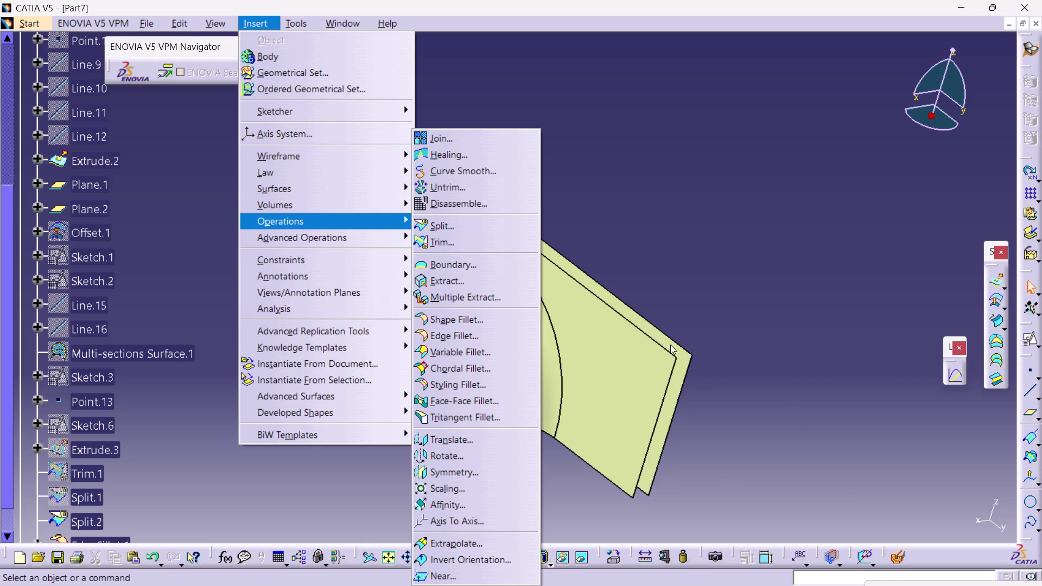
Add a 2 mm styling fillet between EdgeFillet.1 and Split.2.
click(467, 381)
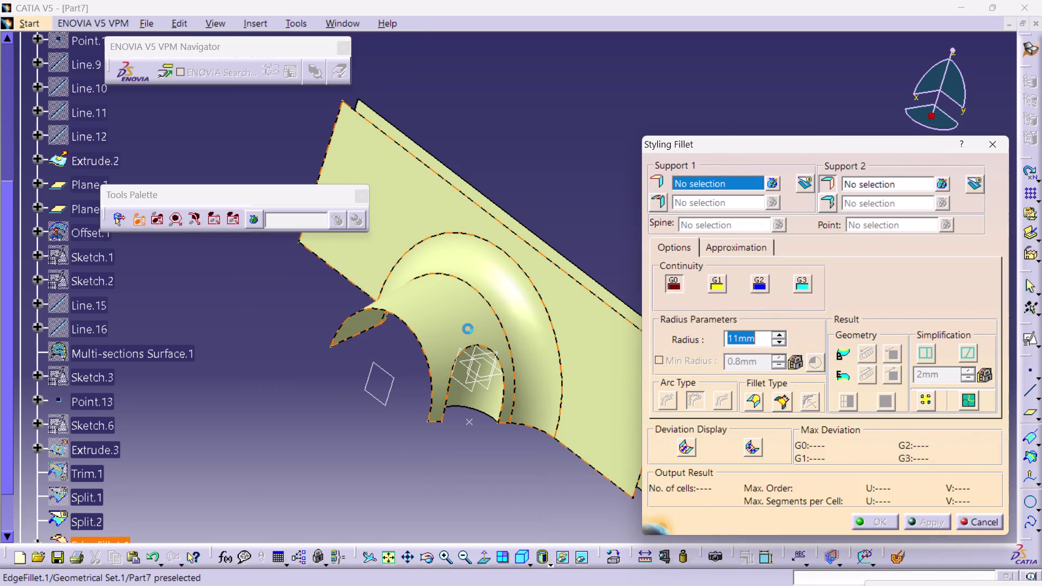
click(468, 329)
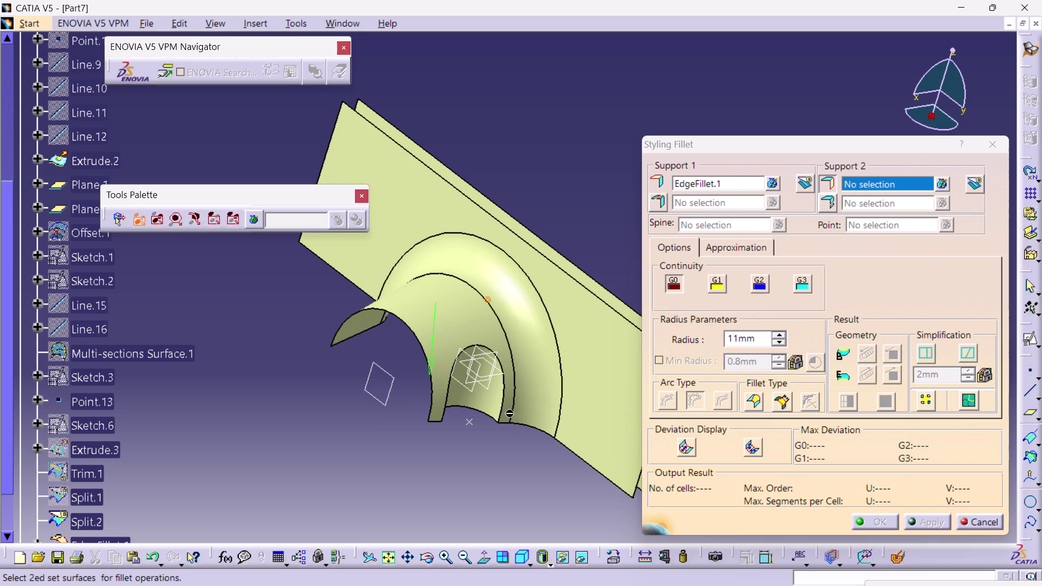
click(501, 397)
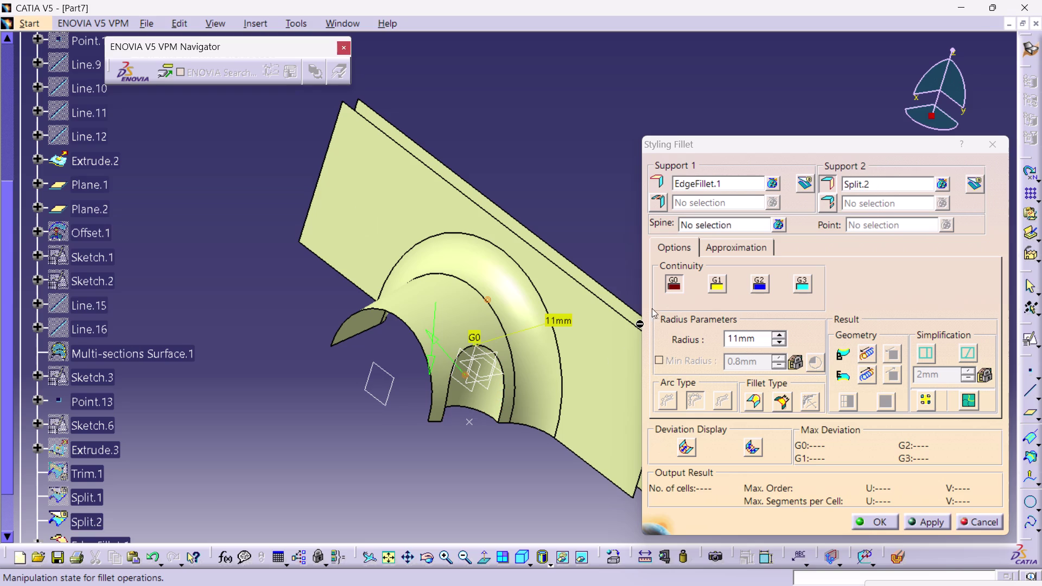
double_click(761, 340)
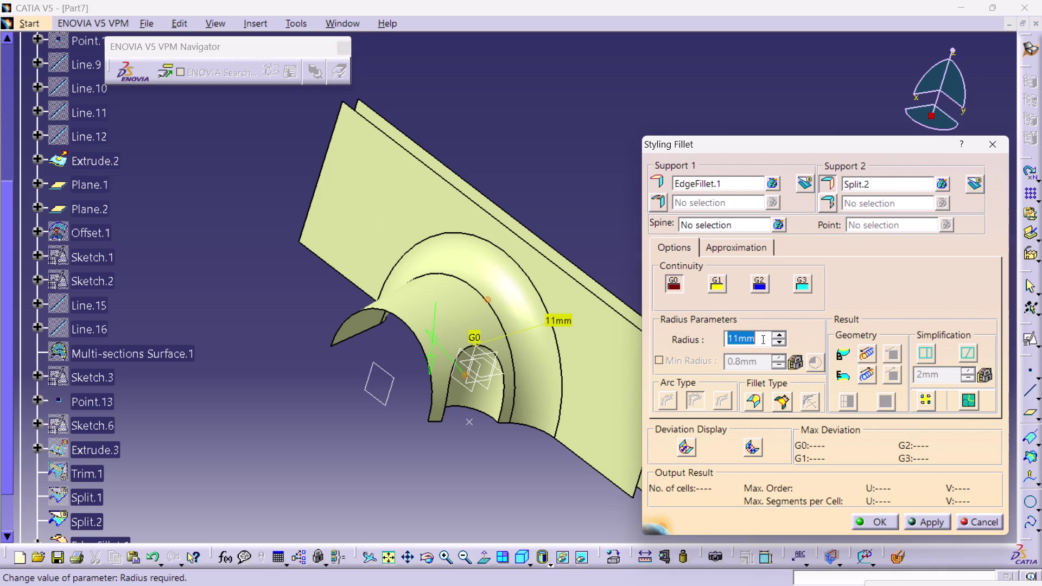
key(2)
key(Return)
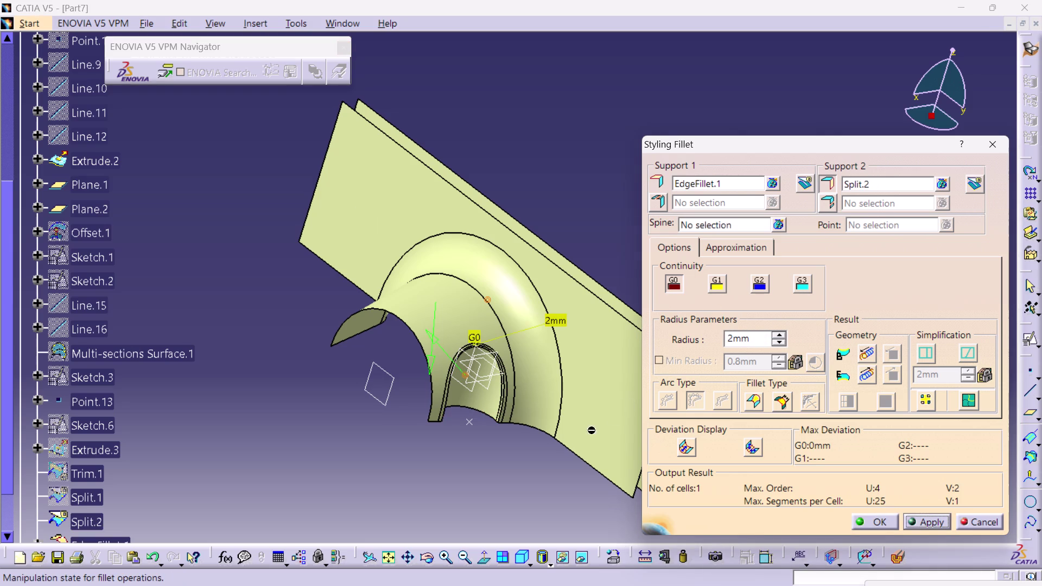
click(868, 520)
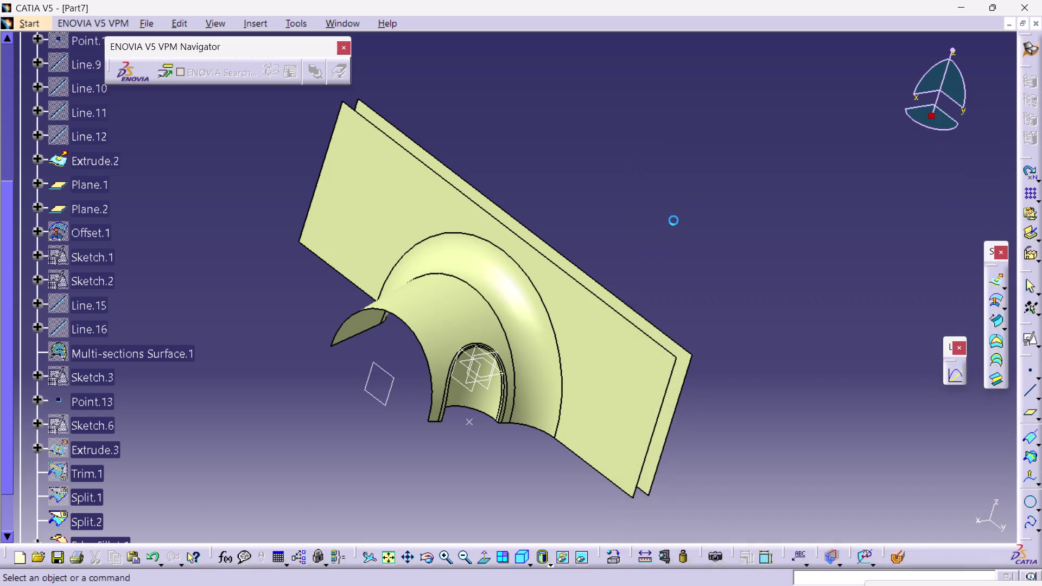
click(674, 221)
middle_drag(716, 280, 629, 262)
right_drag(718, 280, 628, 262)
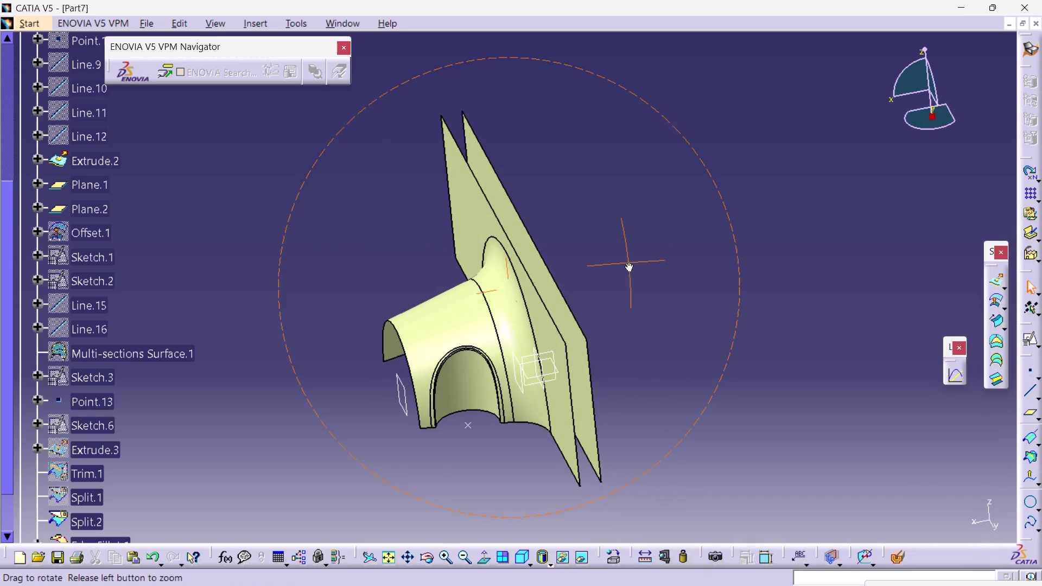
right_drag(628, 262, 730, 243)
middle_drag(628, 262, 731, 243)
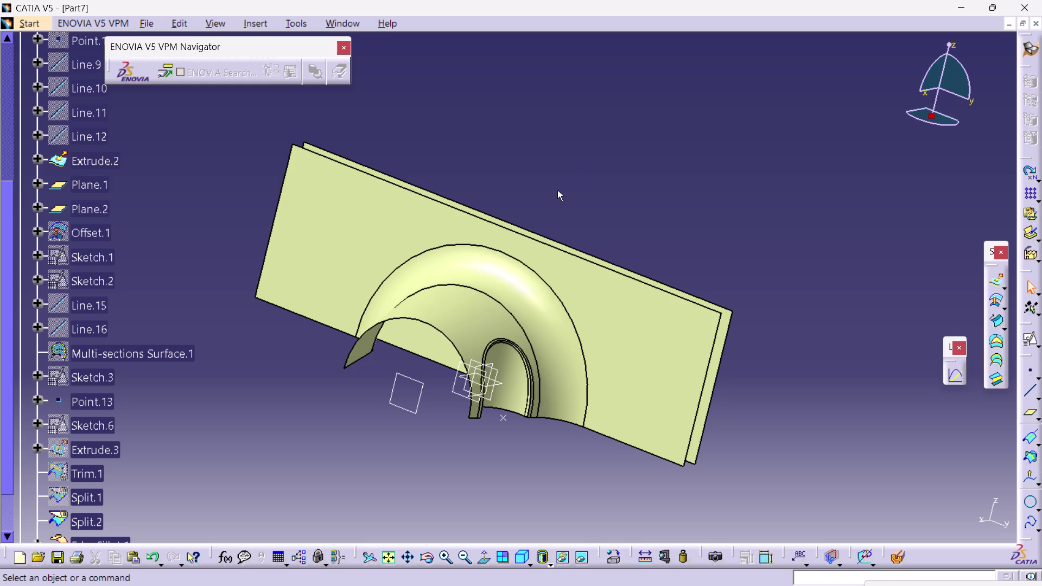
middle_drag(639, 183, 575, 225)
right_drag(640, 182, 575, 226)
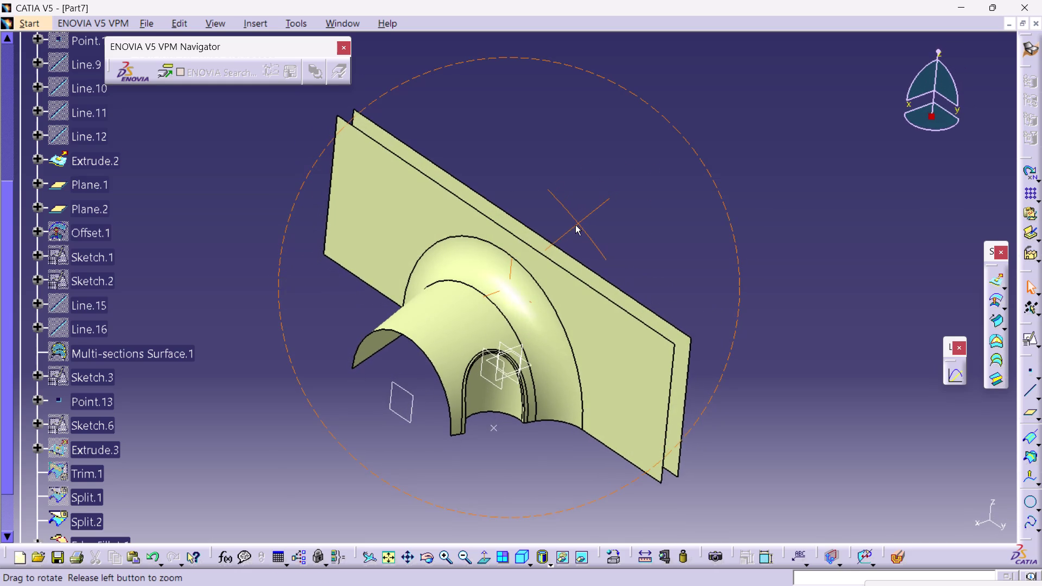
middle_drag(671, 215, 569, 267)
right_drag(671, 215, 569, 267)
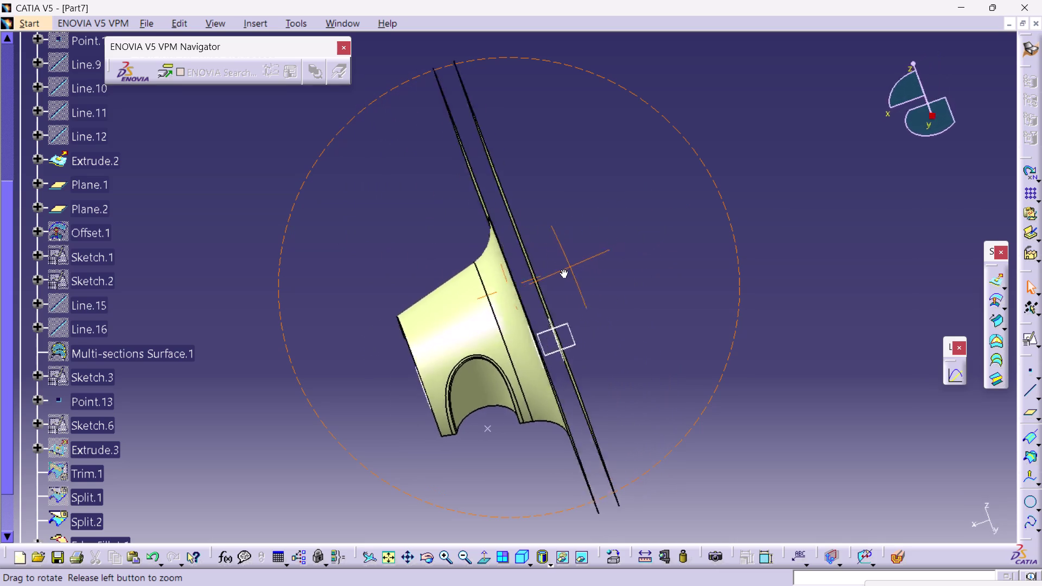
middle_drag(569, 267, 474, 304)
right_drag(568, 267, 470, 305)
click(535, 285)
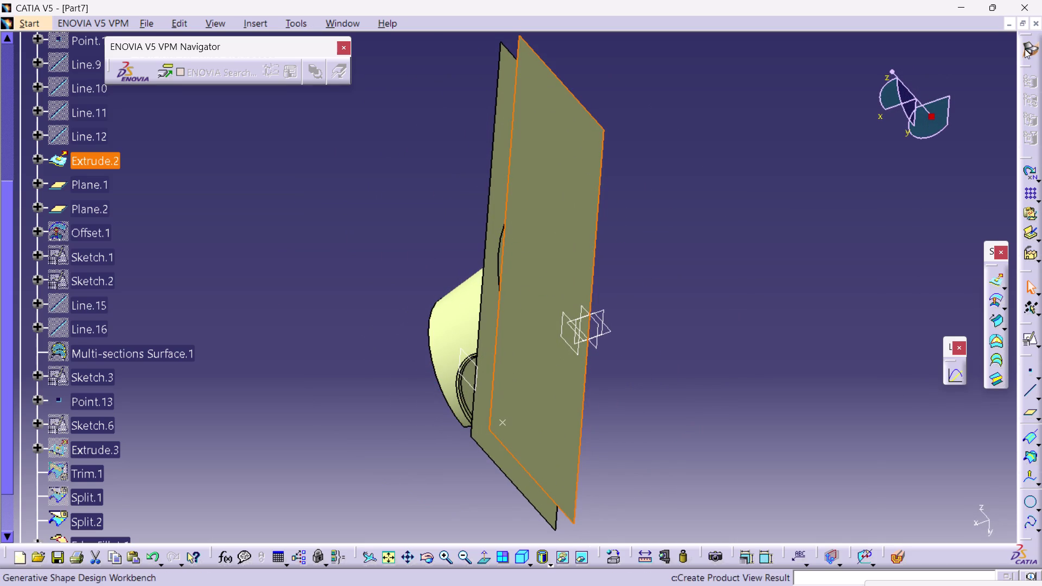
Start a positioned sketch on Extrude.2, trying the Reverse V and Swap options.
click(1029, 344)
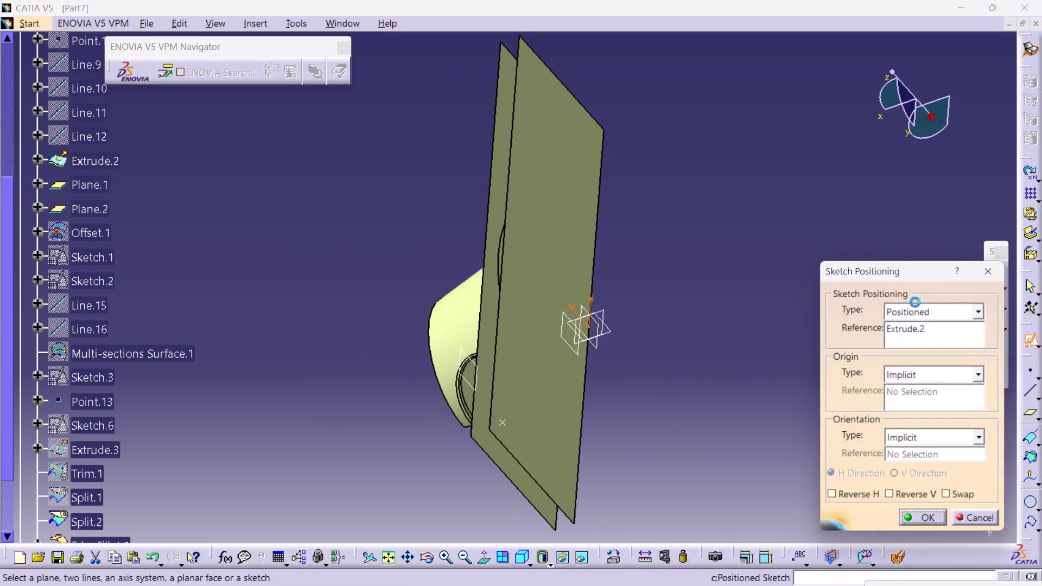
click(907, 493)
click(906, 492)
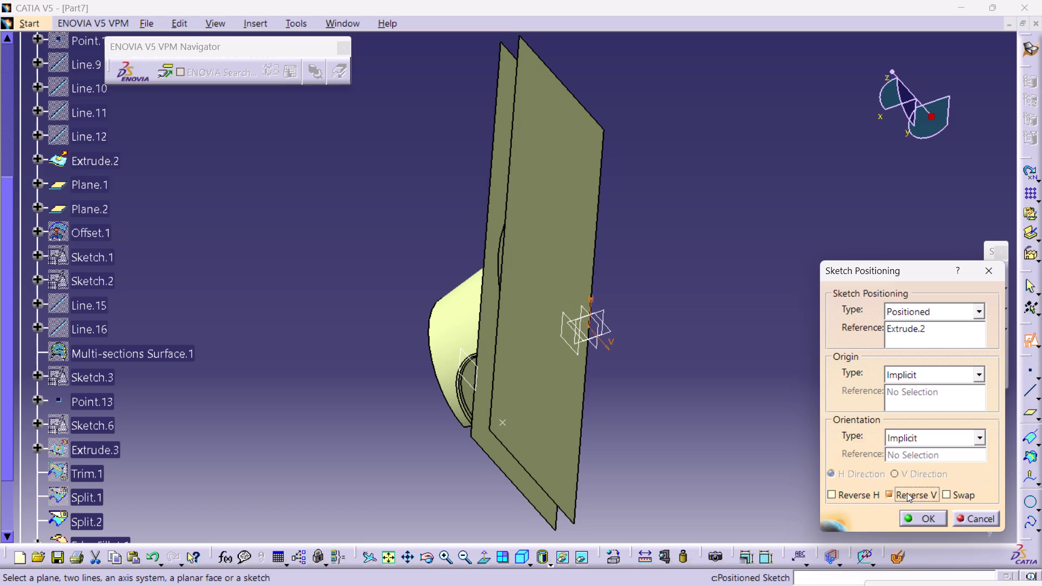
click(950, 495)
click(939, 509)
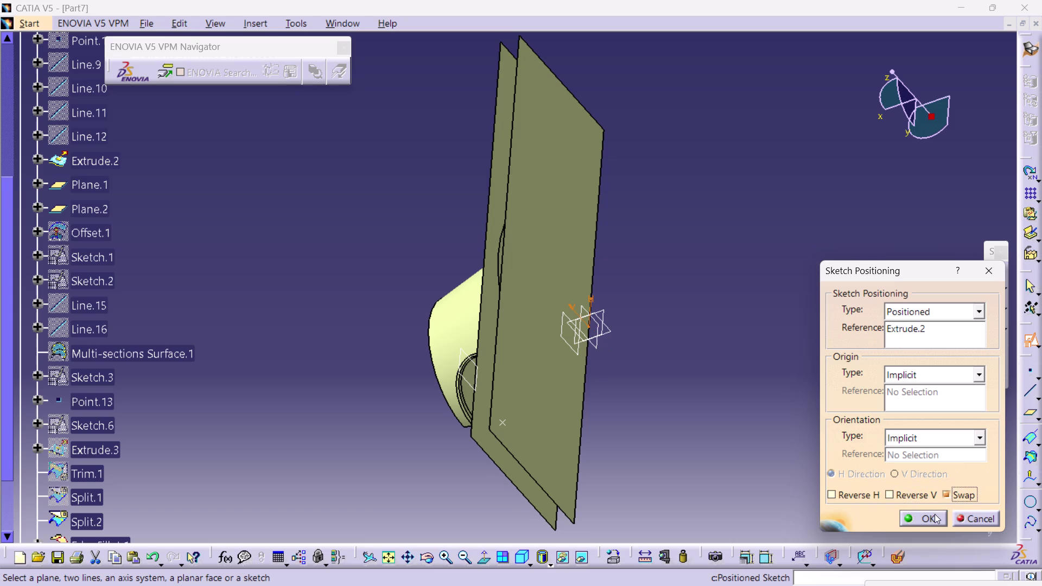
click(934, 514)
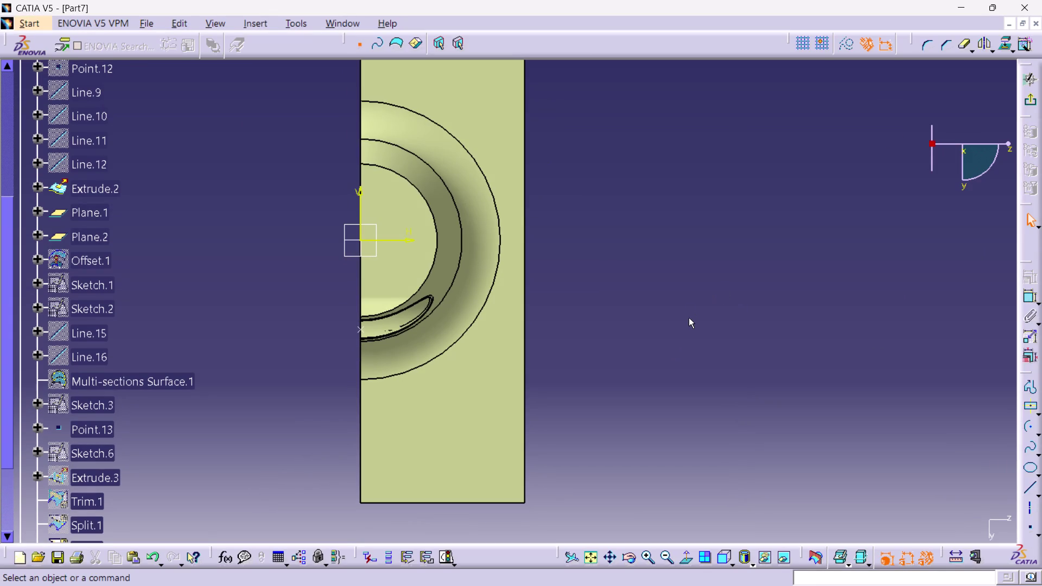
Check the sketch plane, exit, and reopen the positioned sketch with default placement.
middle_drag(628, 249, 363, 305)
right_drag(628, 249, 363, 304)
scroll(up, 3)
click(1029, 99)
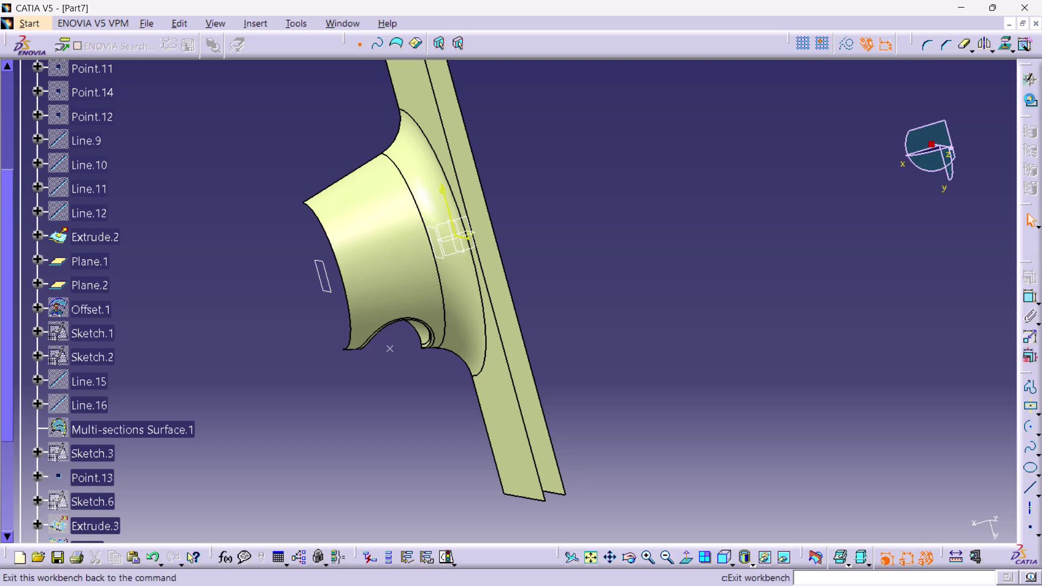
middle_drag(597, 257, 578, 270)
right_drag(597, 258, 578, 269)
click(577, 233)
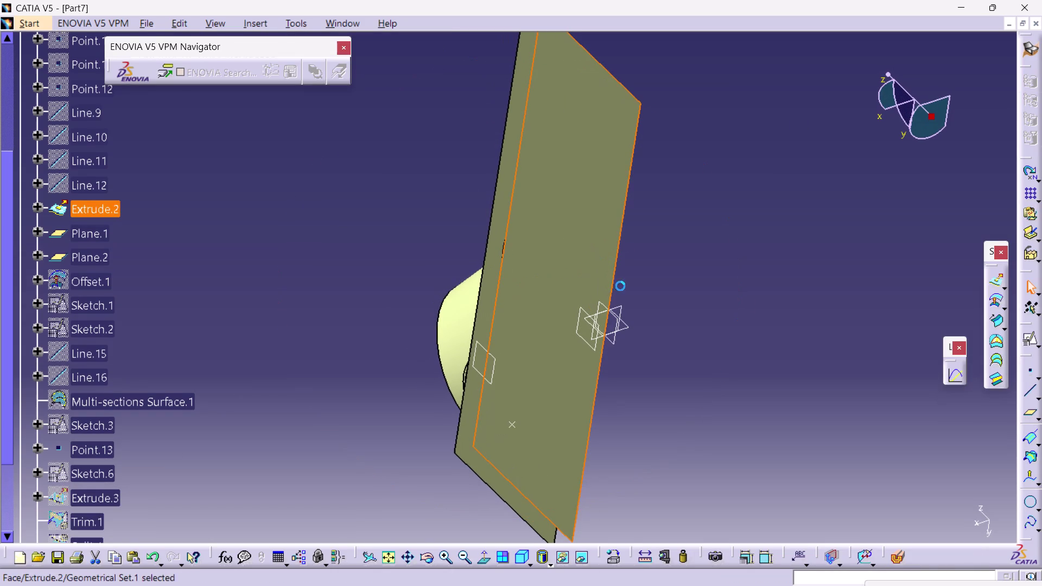
click(1027, 343)
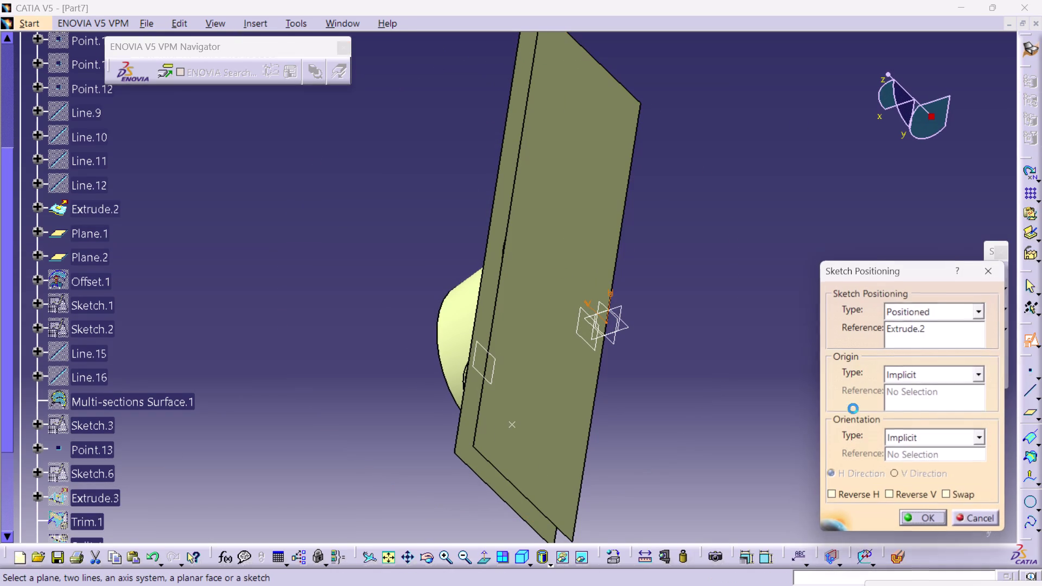
click(922, 515)
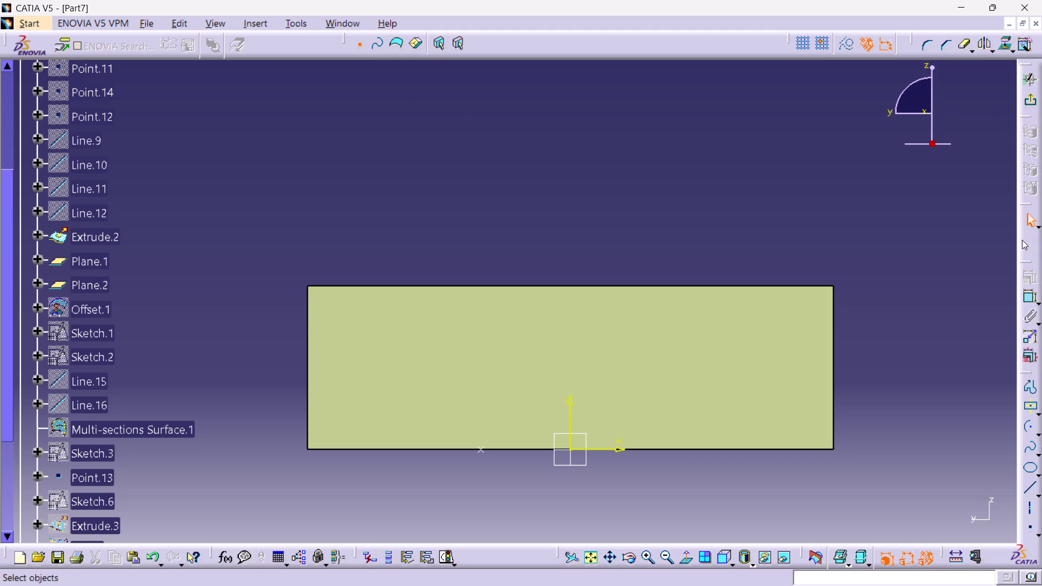
Draw a first half-circle arc at the origin, then undo it.
click(1032, 426)
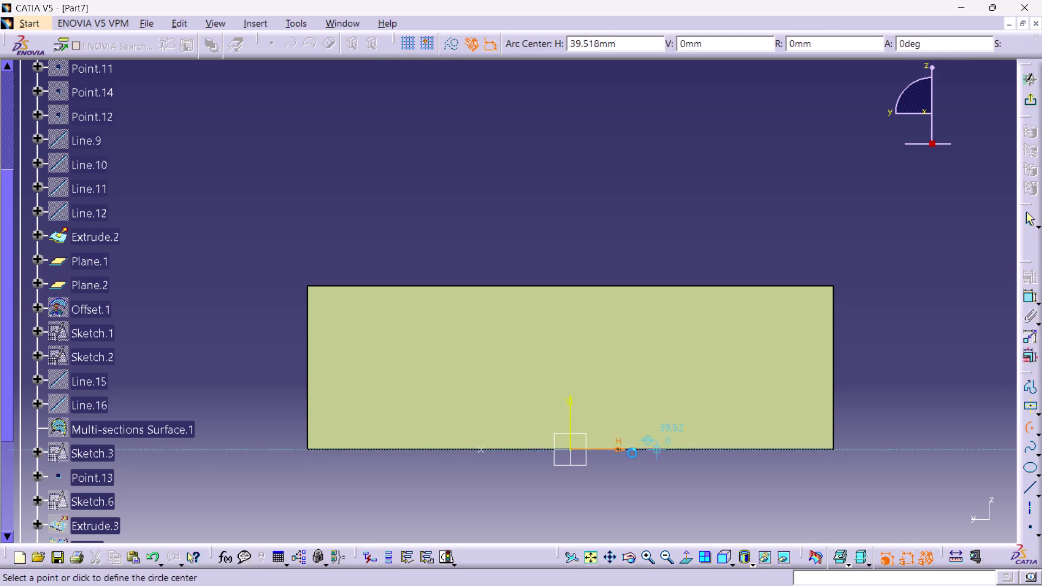
click(570, 450)
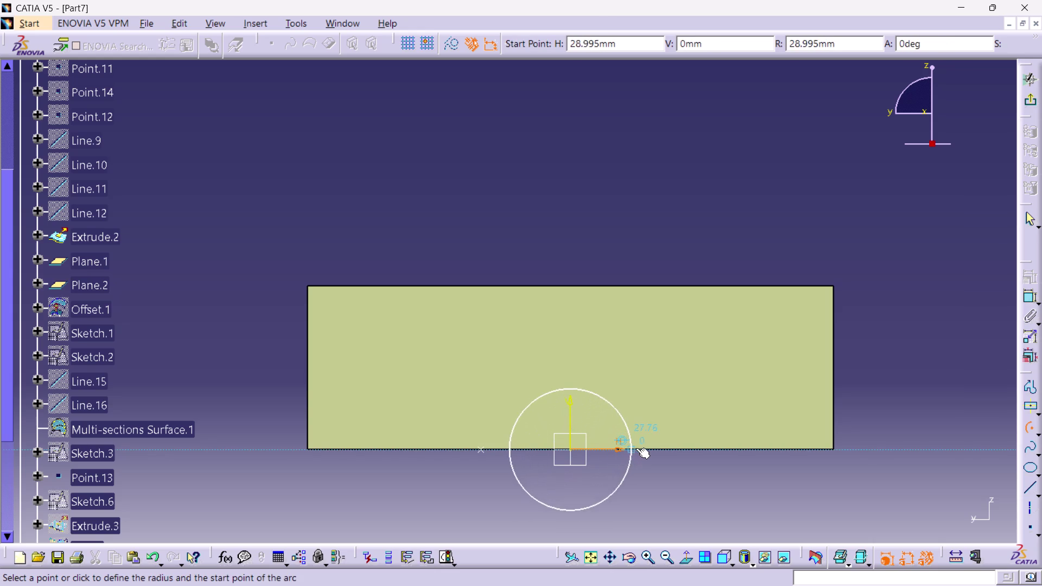
click(647, 446)
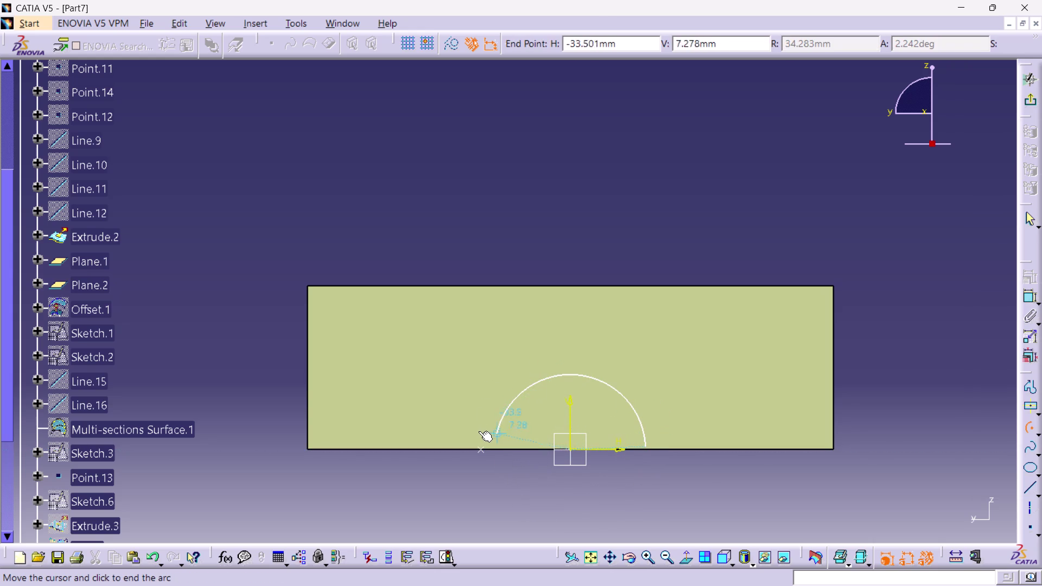
click(476, 447)
click(483, 503)
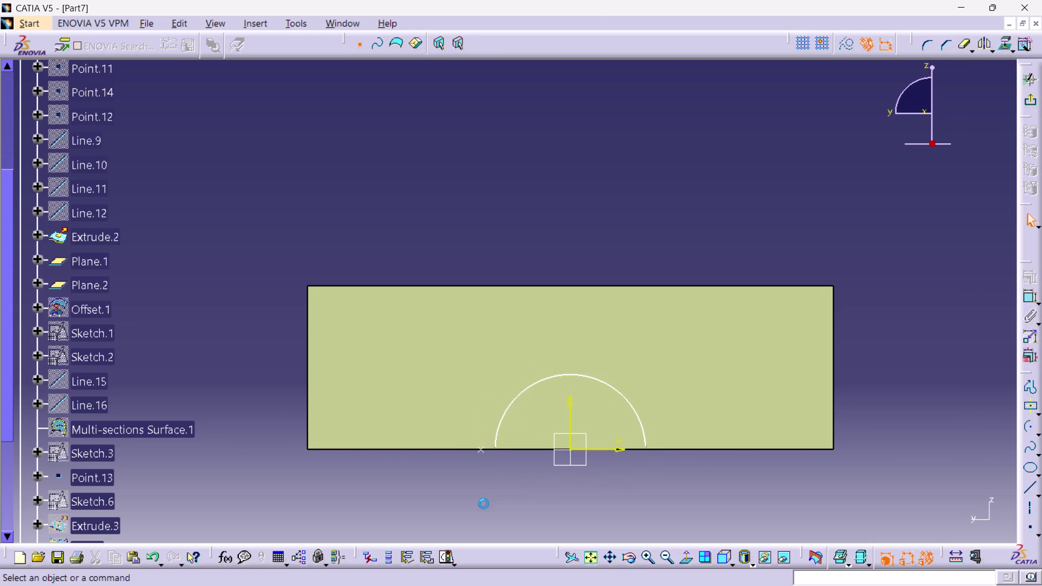
click(1028, 297)
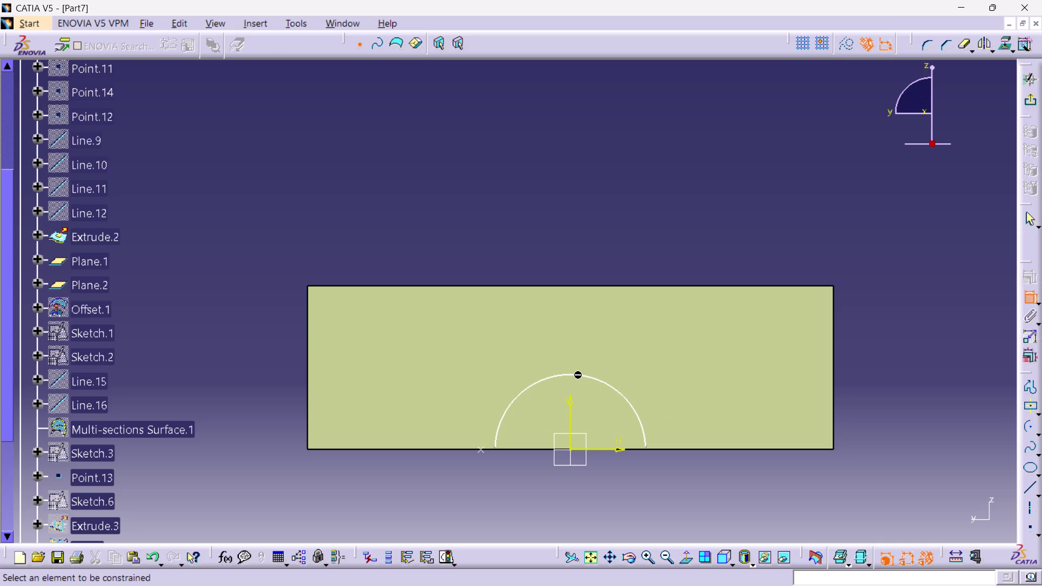
click(499, 489)
key(Escape)
key(Escape)
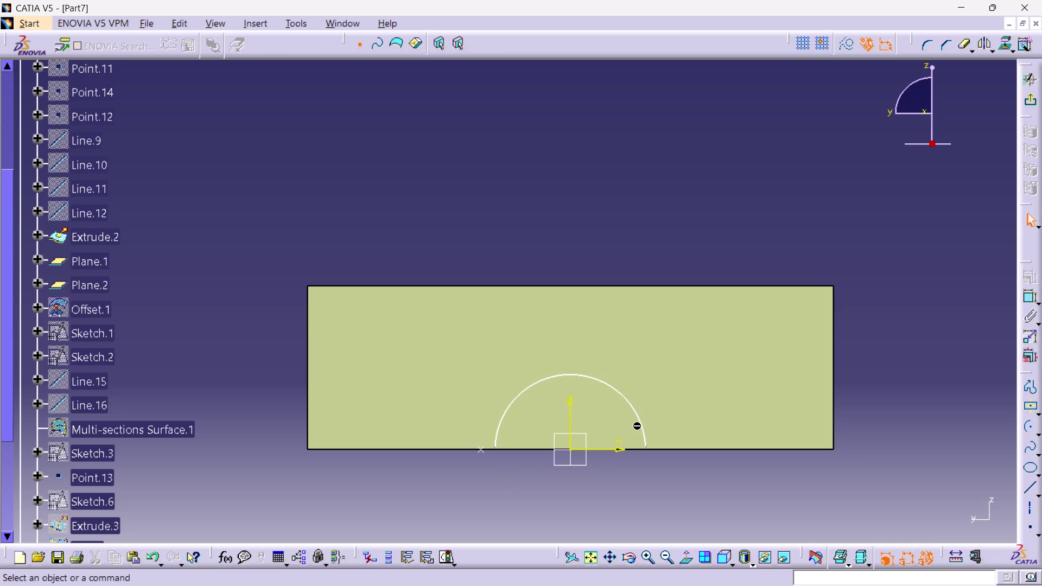
key(Escape)
key(Escape)
key(ctrl+z)
click(668, 192)
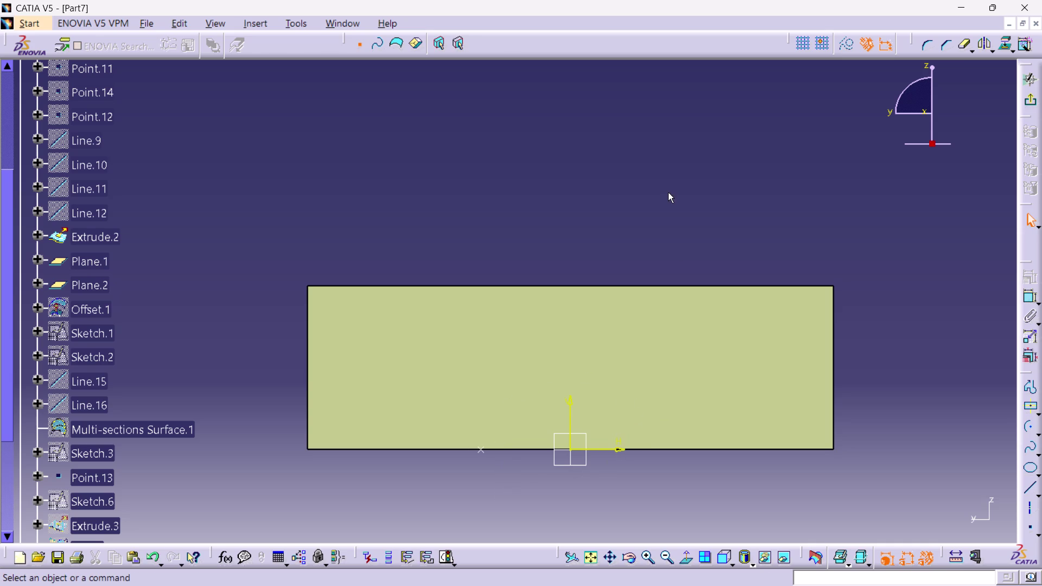
Redraw the semicircle centred on the origin along the plate's bottom edge.
click(962, 274)
click(1029, 425)
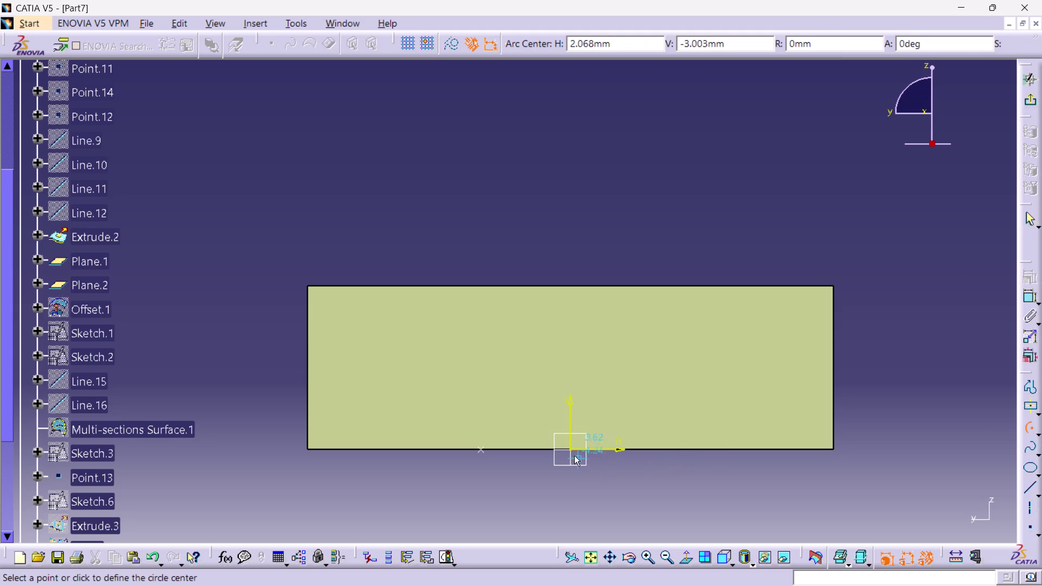
click(569, 448)
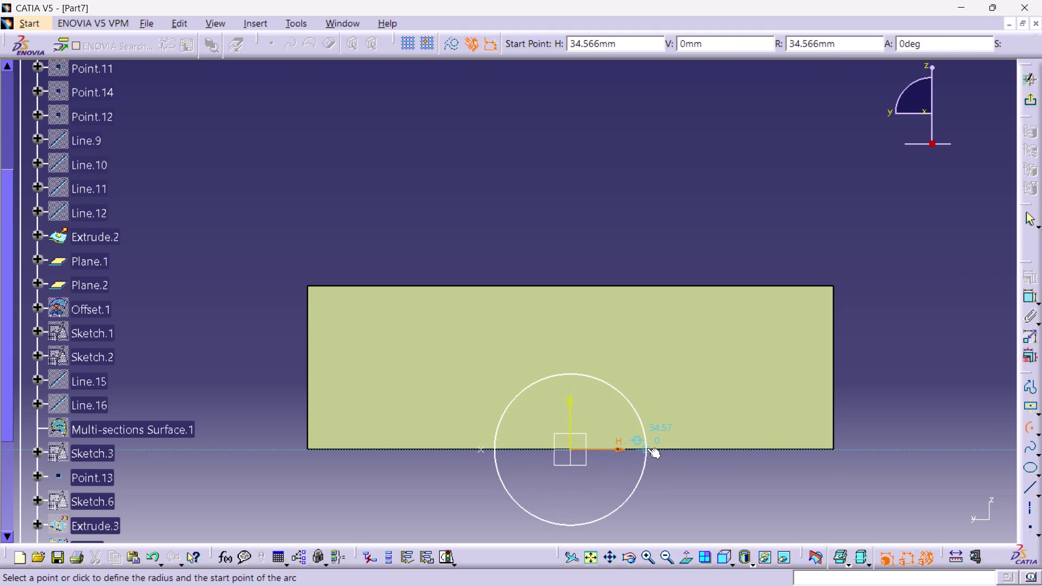
click(649, 448)
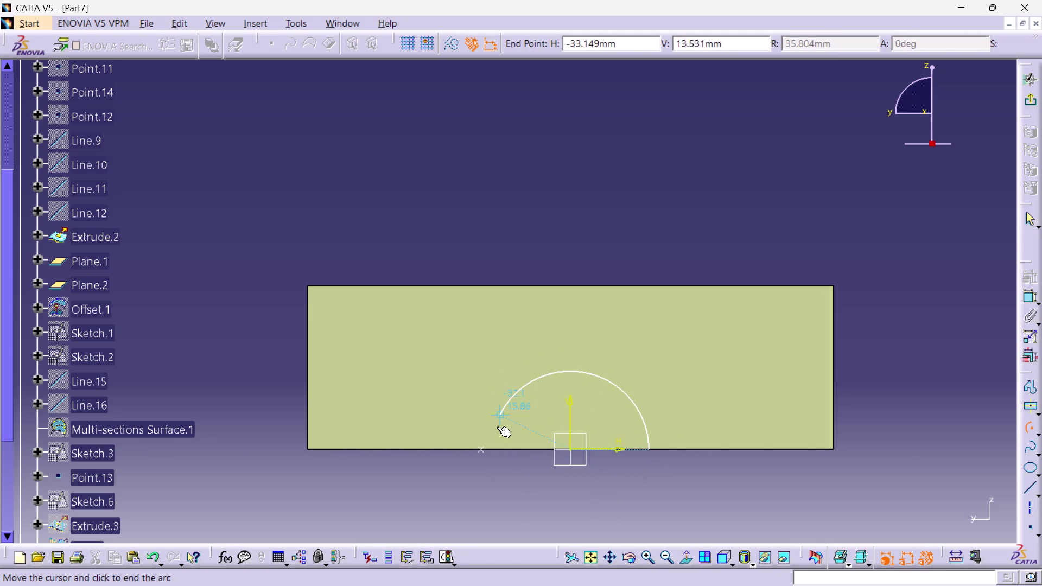
click(499, 455)
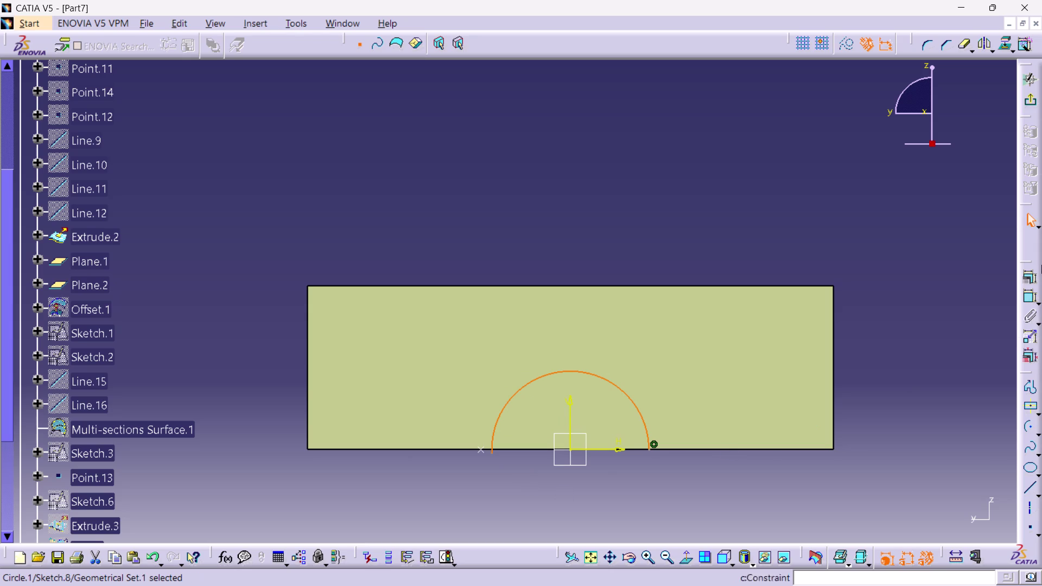
Constrain the arc radius to 50 mm and exit the sketch.
click(1022, 297)
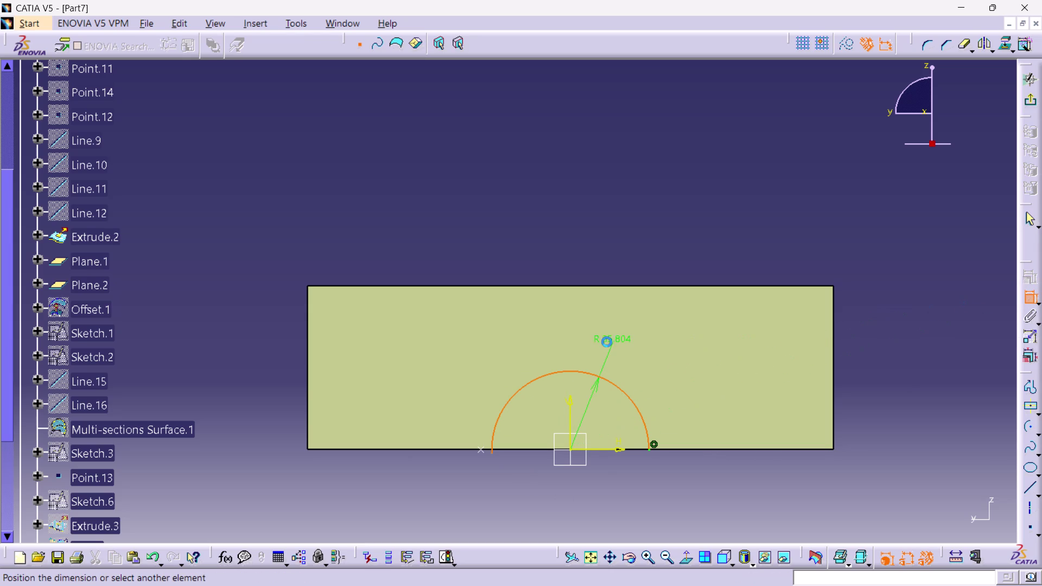
click(612, 344)
double_click(616, 344)
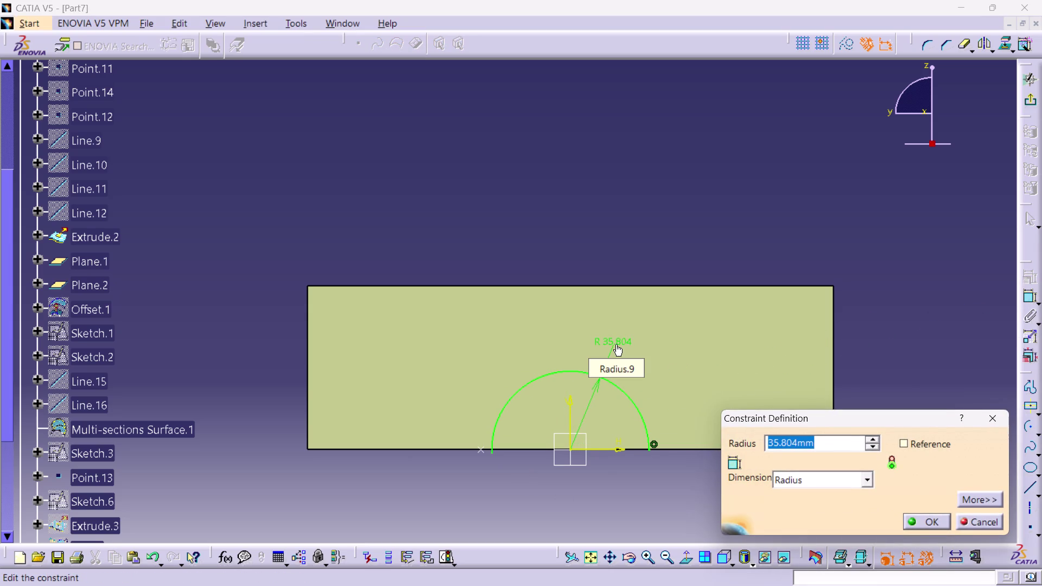
text(10)
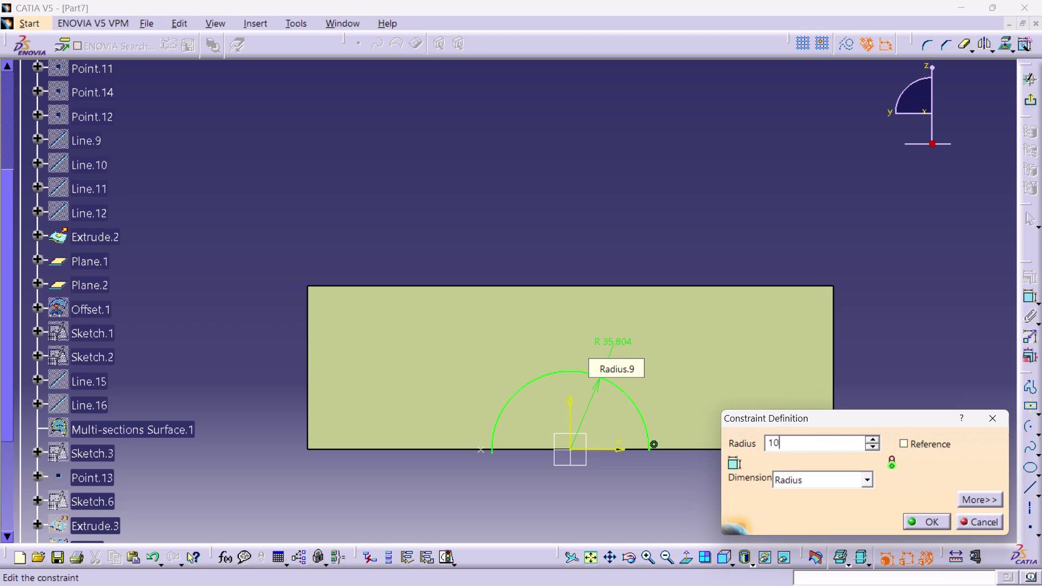
text(0)
key(BackSpace)
key(BackSpace)
key(BackSpace)
text(50)
key(Return)
click(650, 176)
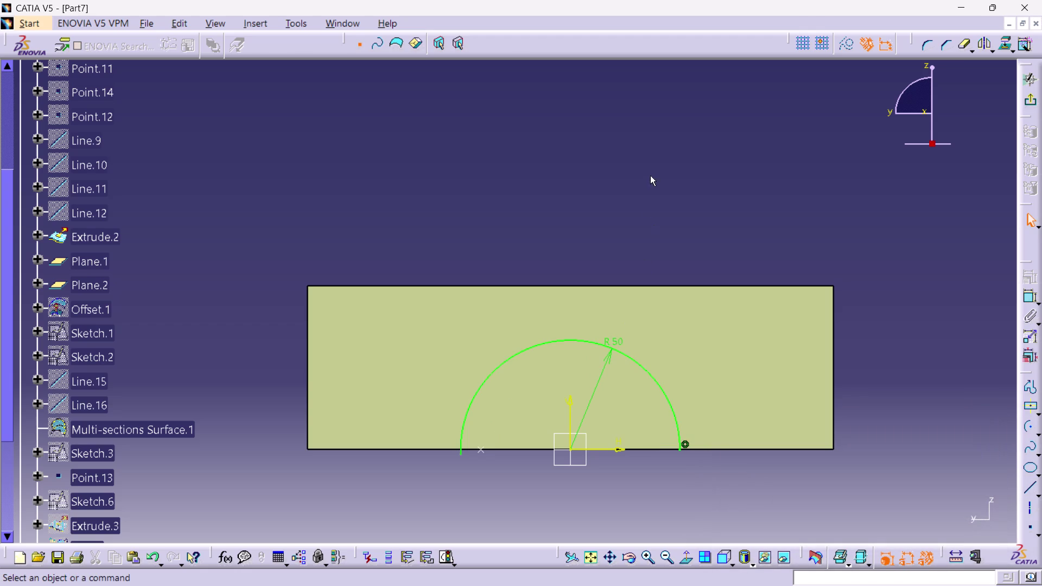
click(1037, 95)
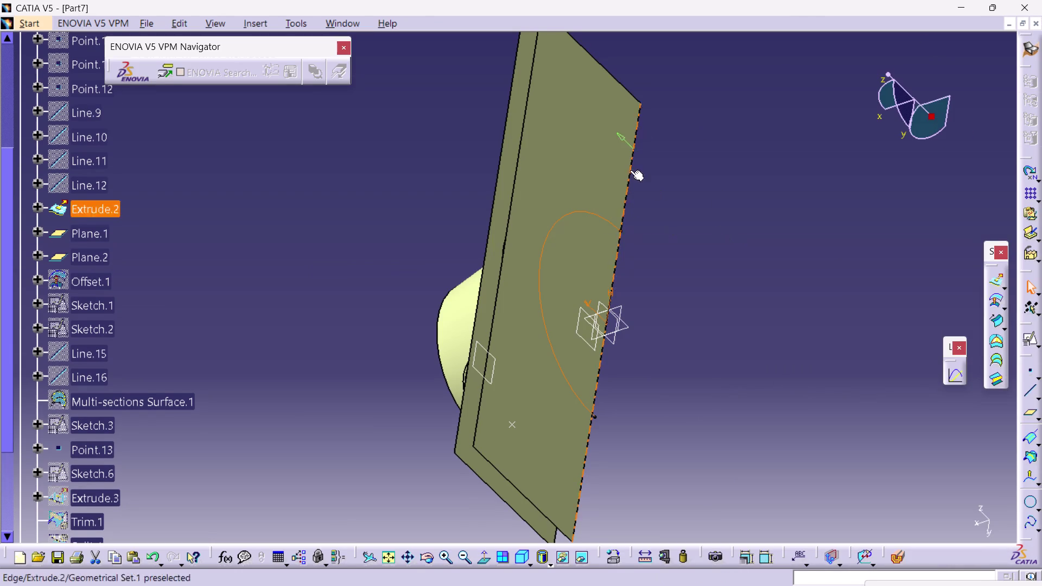
Orbit the 3D view to inspect the 50 mm arc sketch on the plate.
click(519, 553)
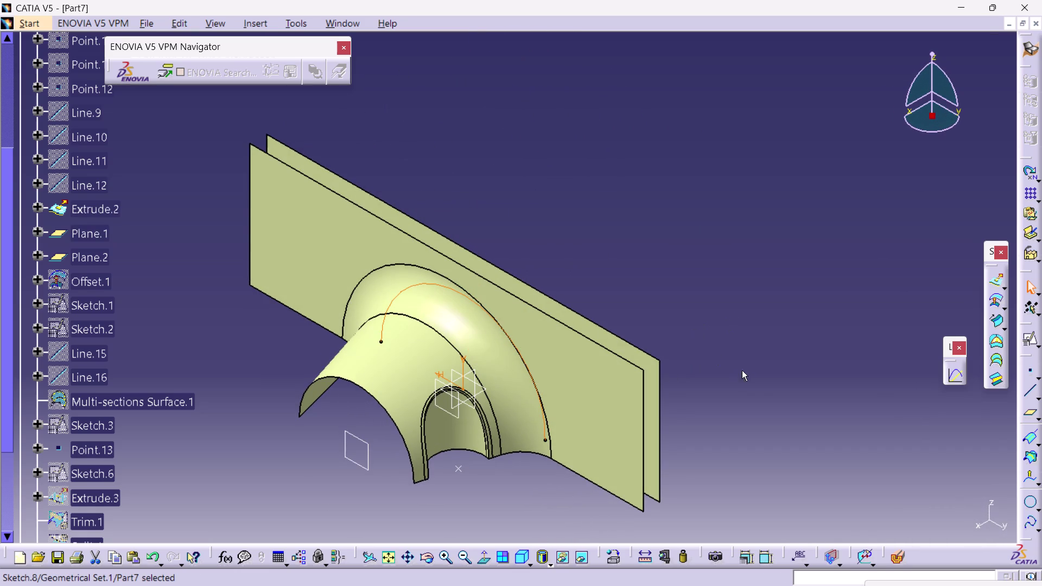
middle_drag(761, 396, 525, 426)
right_drag(763, 397, 525, 425)
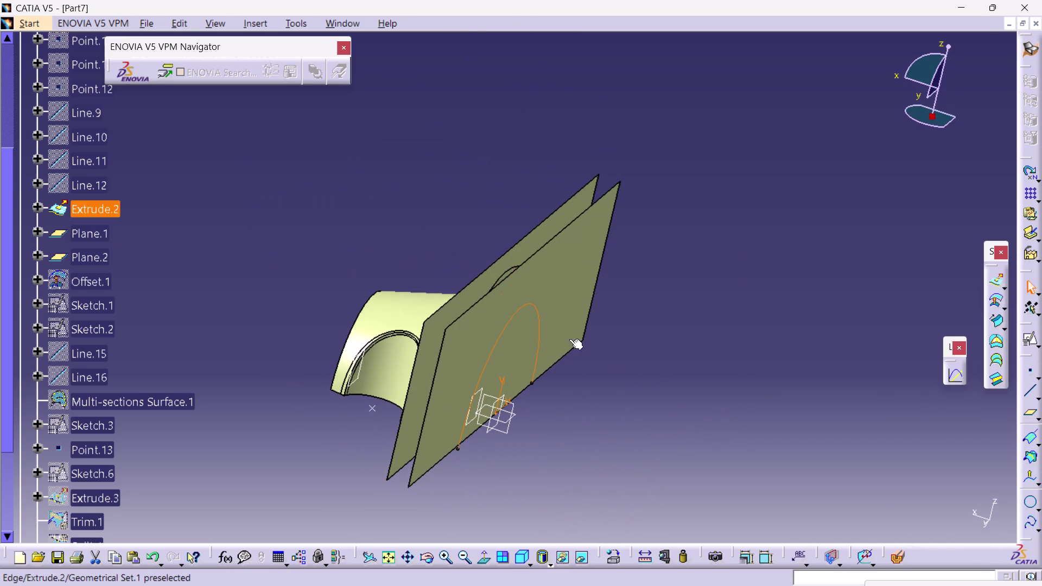
click(443, 134)
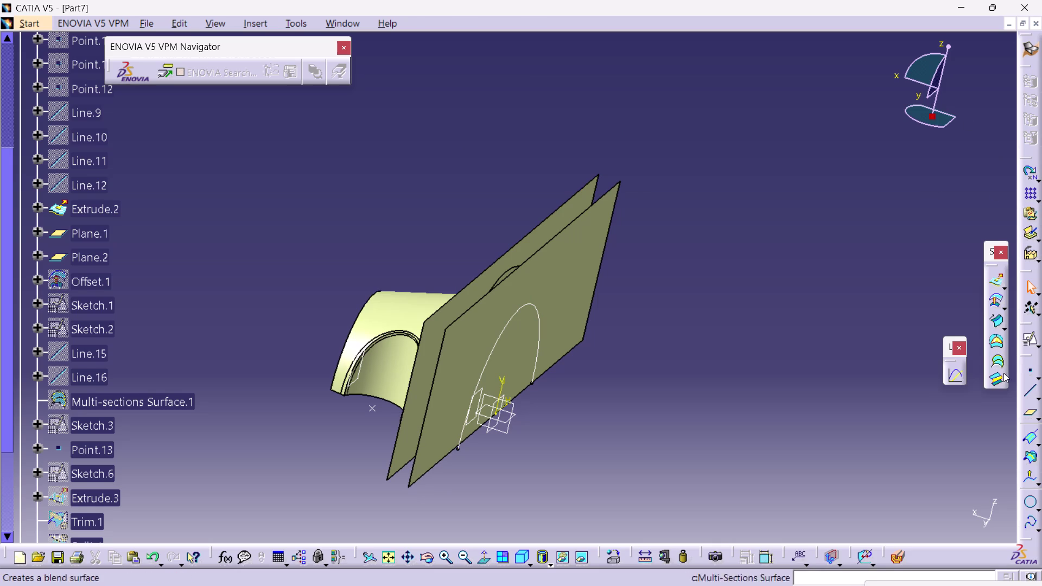
click(1025, 412)
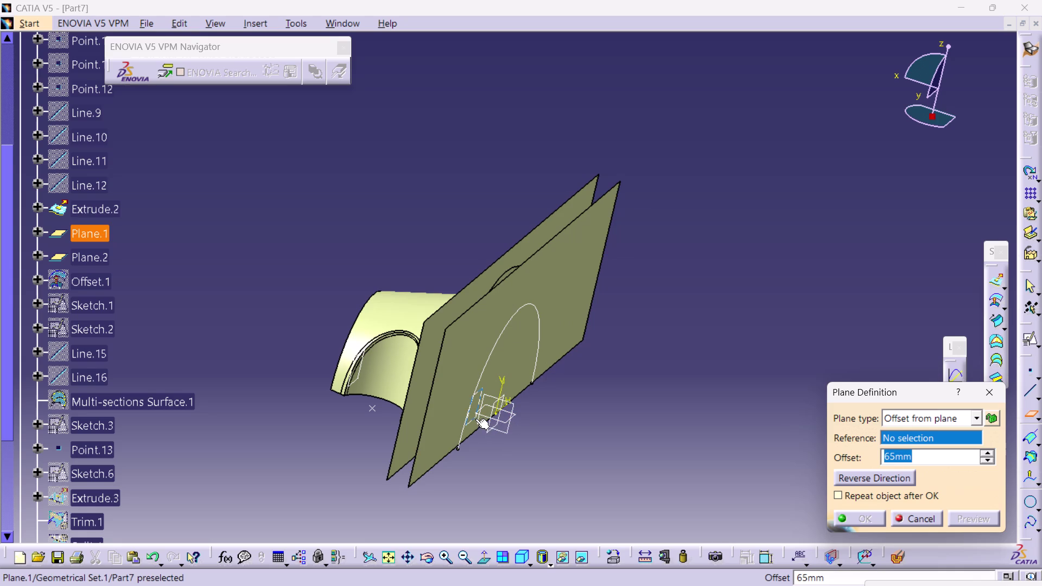
Create Plane.3 offset 65 mm from the yz plane, with reversed direction.
middle_drag(465, 476, 468, 476)
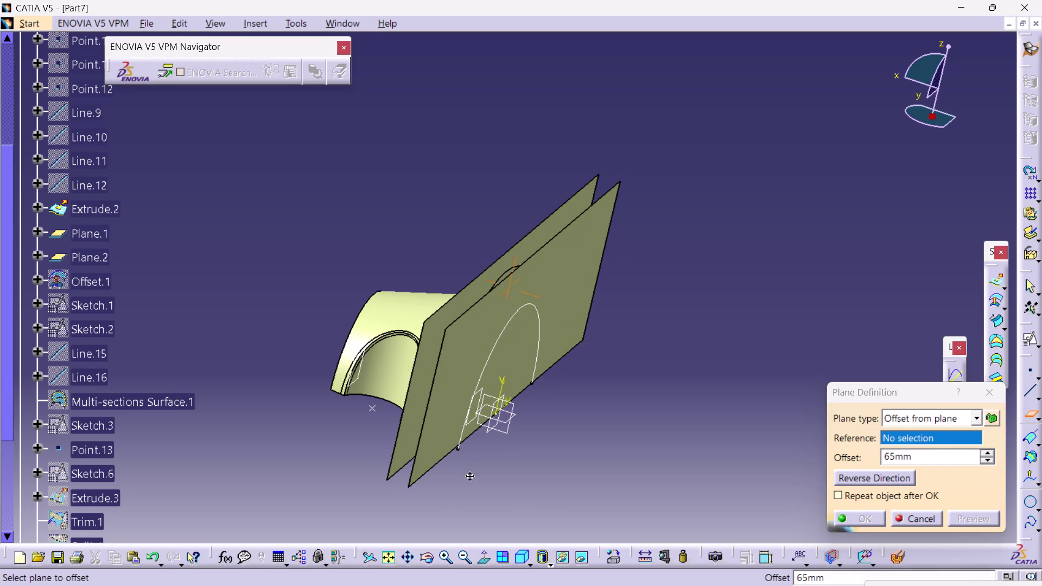
middle_drag(469, 476, 555, 499)
right_click(499, 477)
right_drag(501, 477, 554, 498)
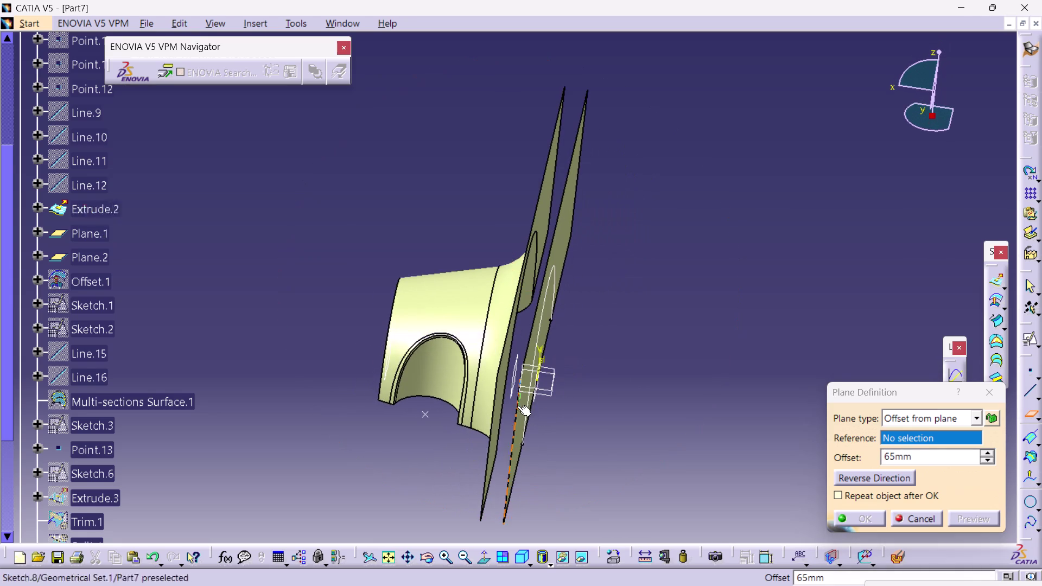
click(538, 389)
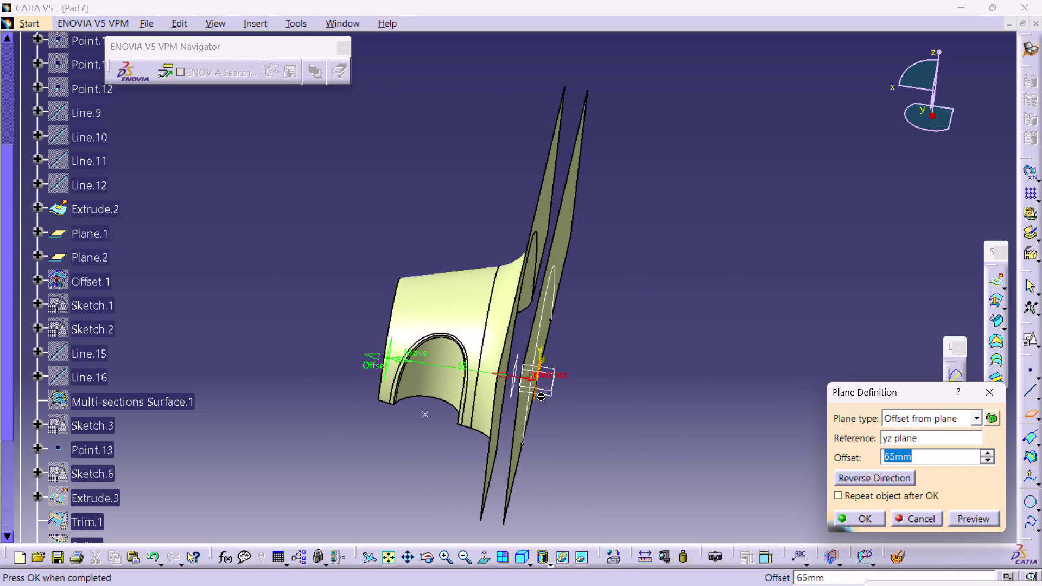
click(890, 477)
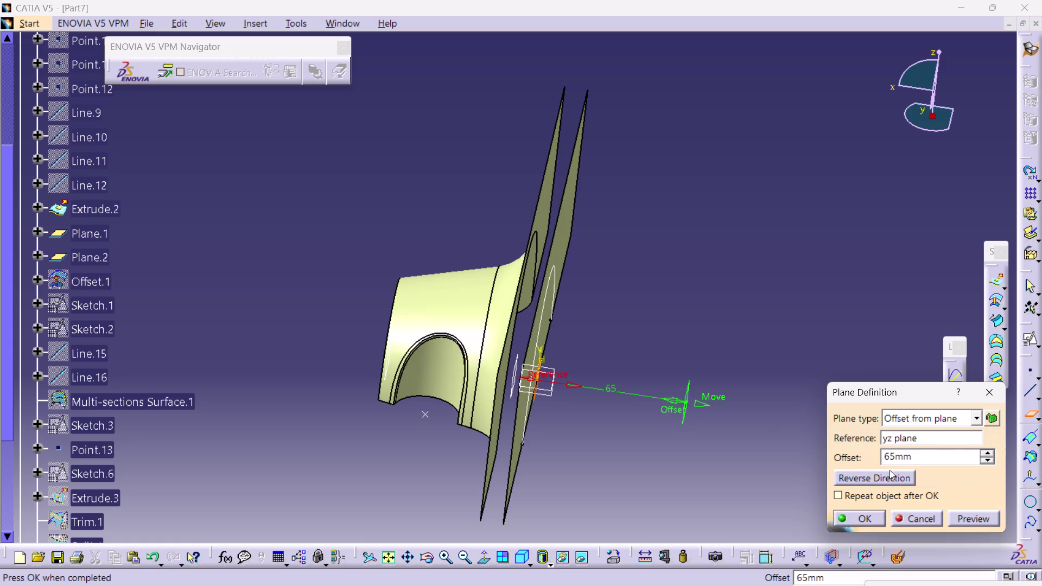
click(866, 515)
click(776, 459)
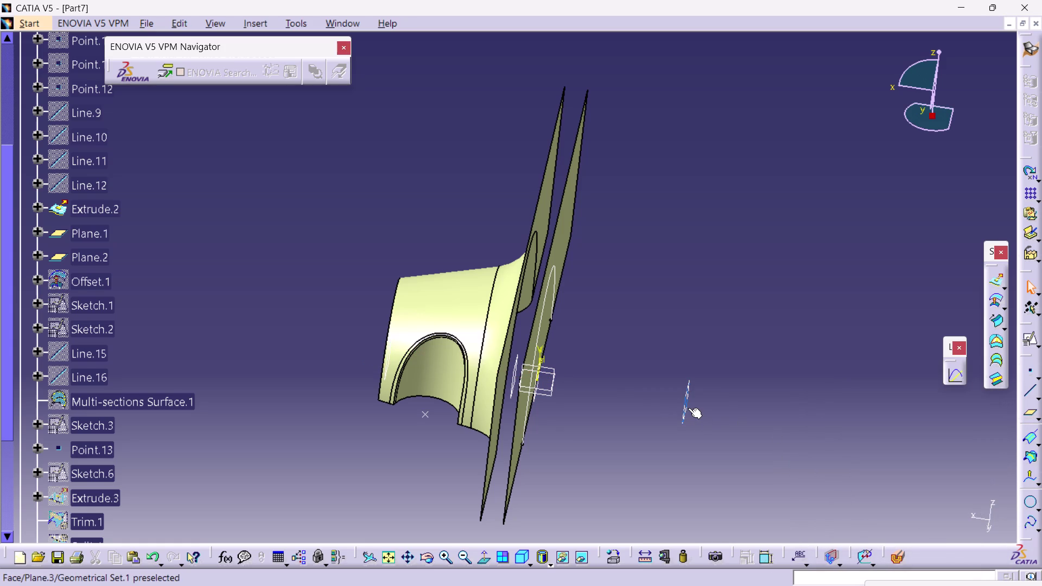
click(687, 408)
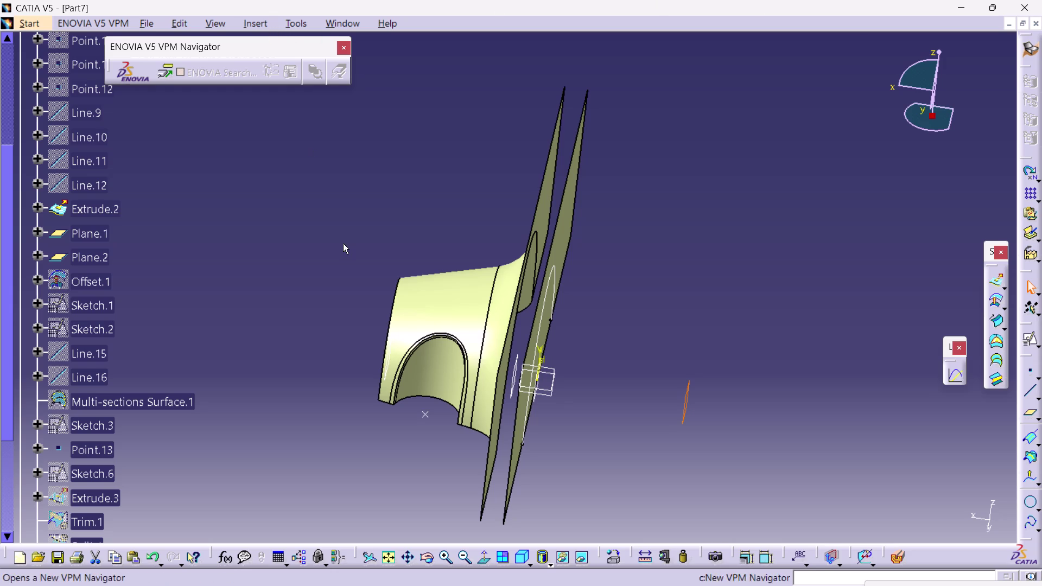
Open a positioned sketch on Plane.3 and exit it without drawing.
click(1028, 342)
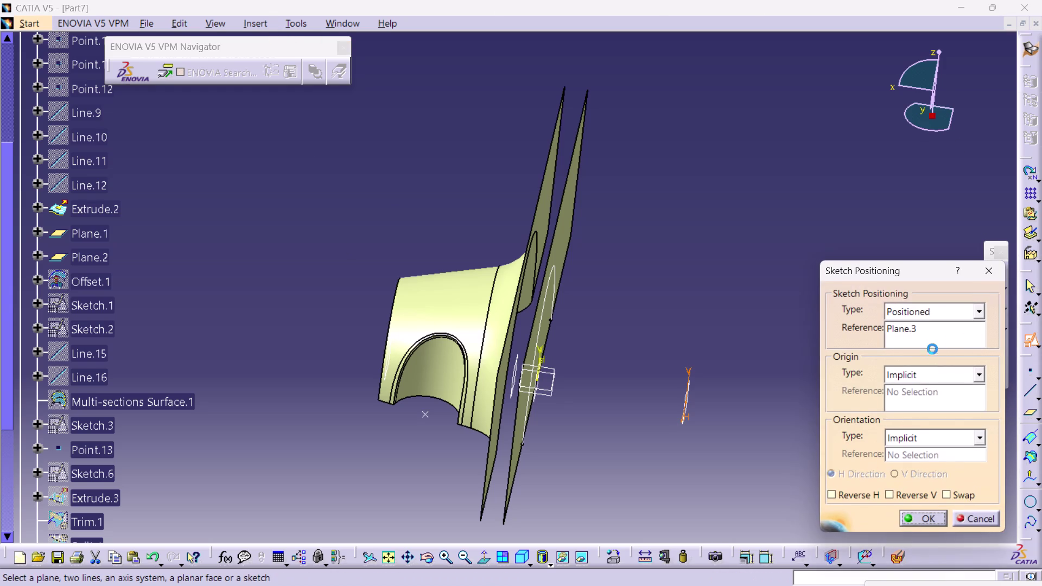
click(911, 521)
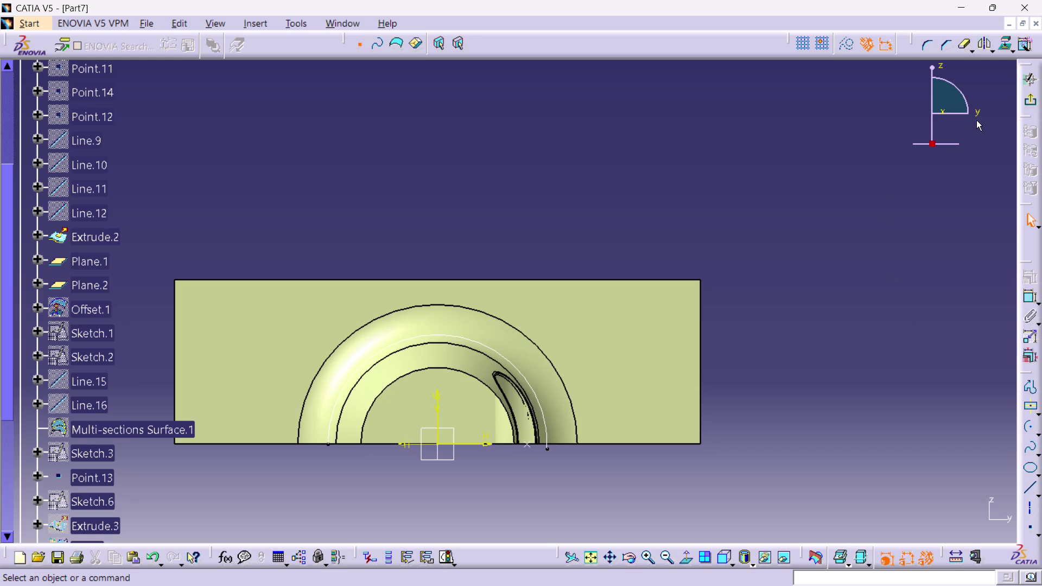
click(1020, 107)
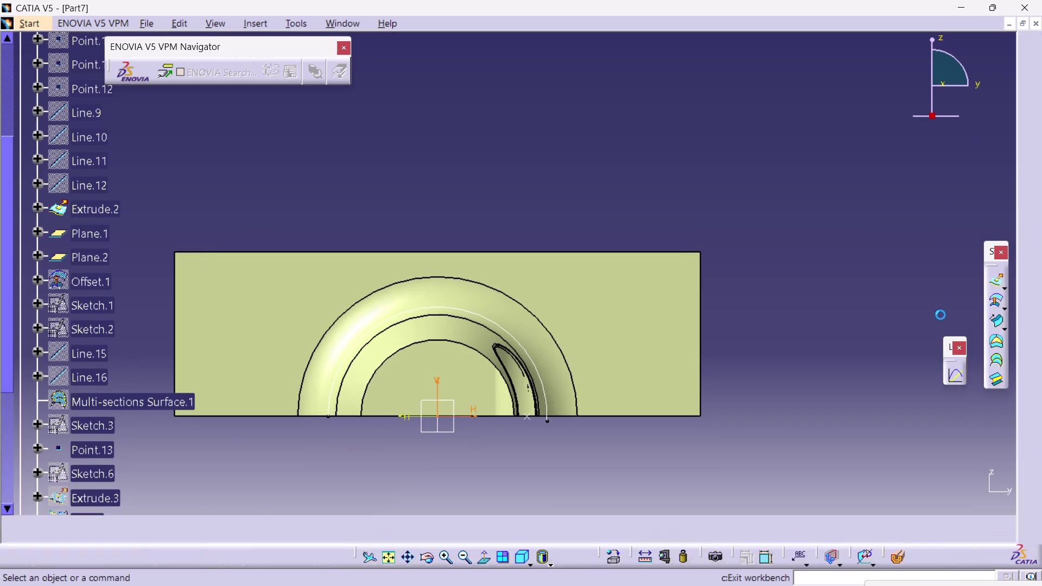
Reopen a positioned sketch on Plane.3 with horizontal and vertical axes swapped.
click(503, 368)
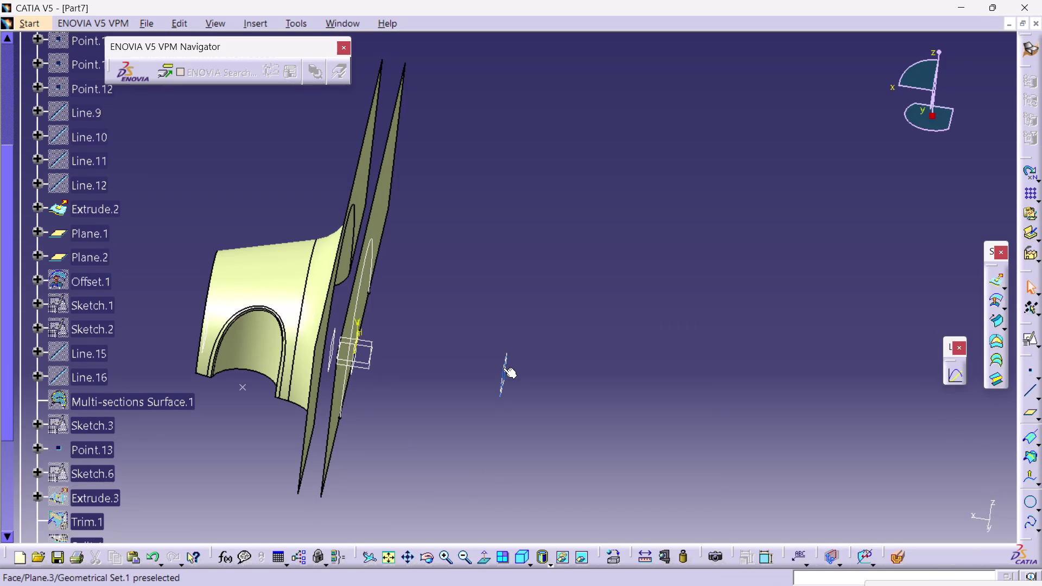
click(1027, 344)
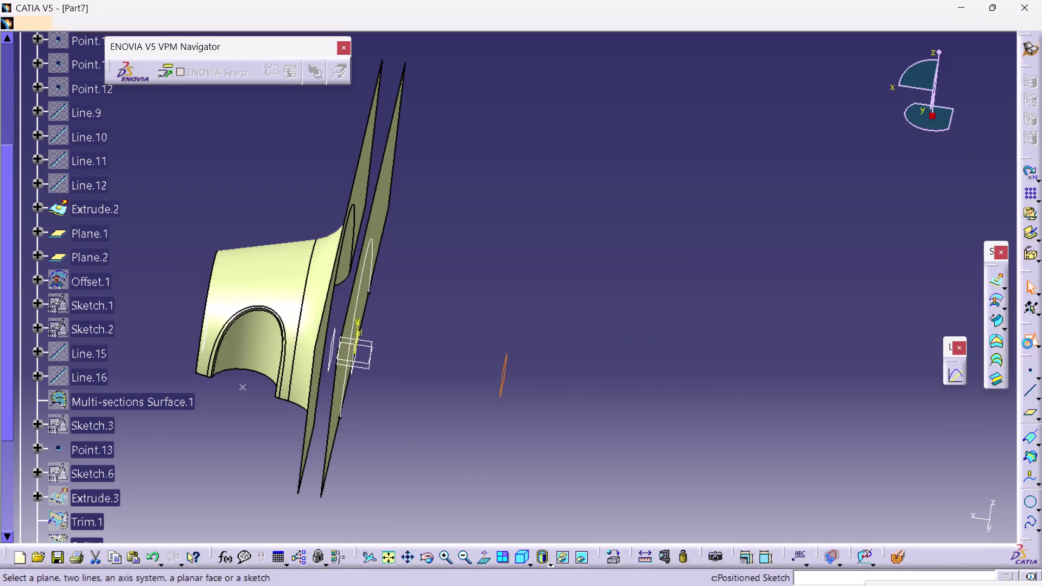
click(951, 493)
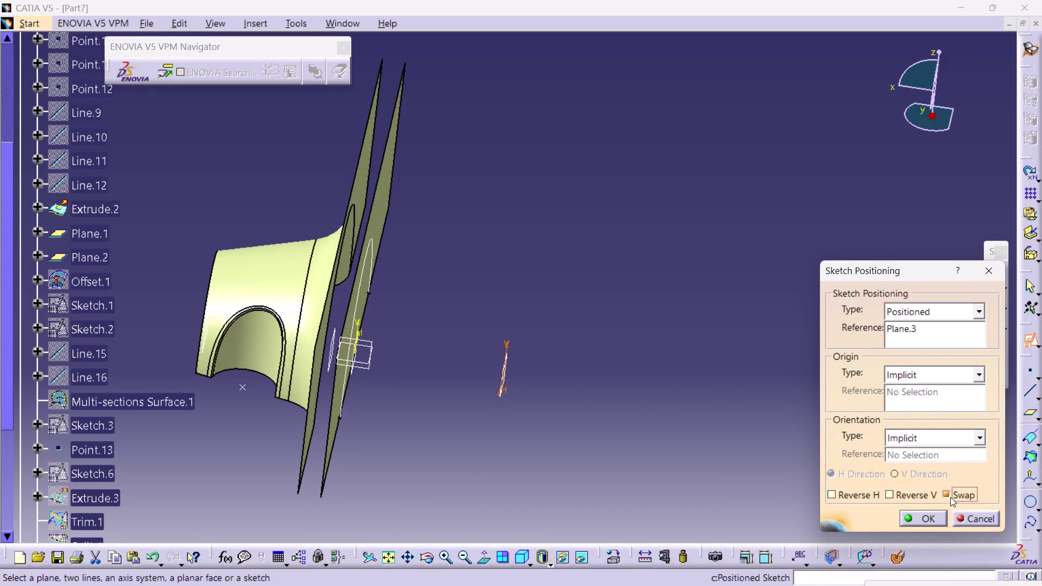
click(934, 521)
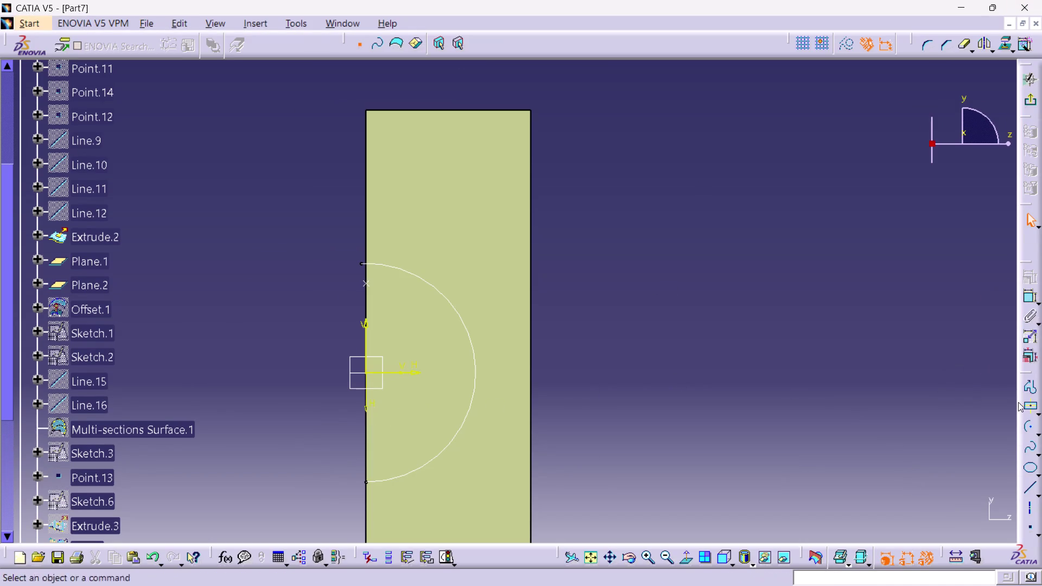
Draw a semicircular arc centred on the sketch origin, from top point to bottom point.
click(1025, 429)
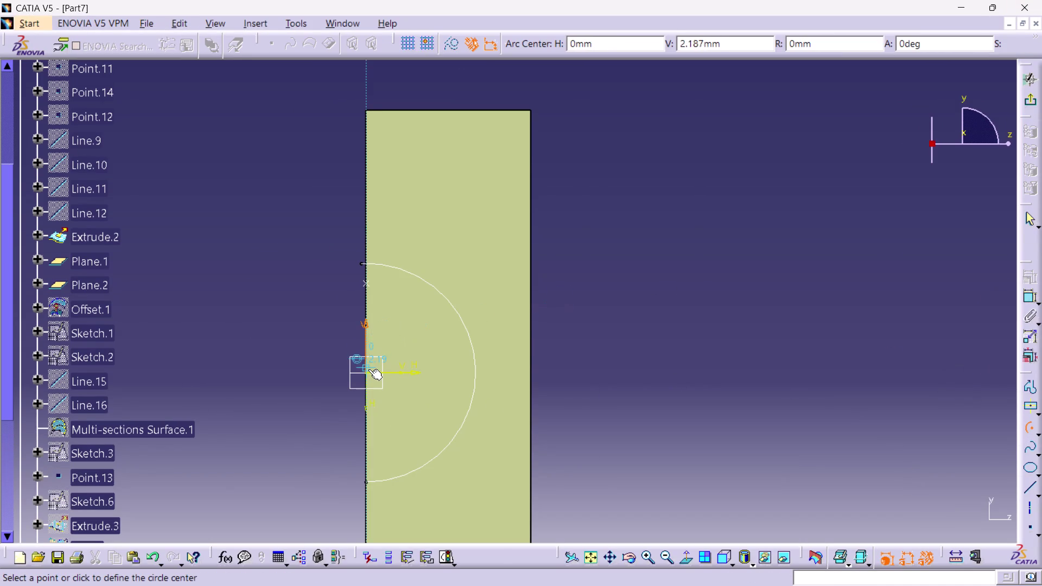
click(368, 370)
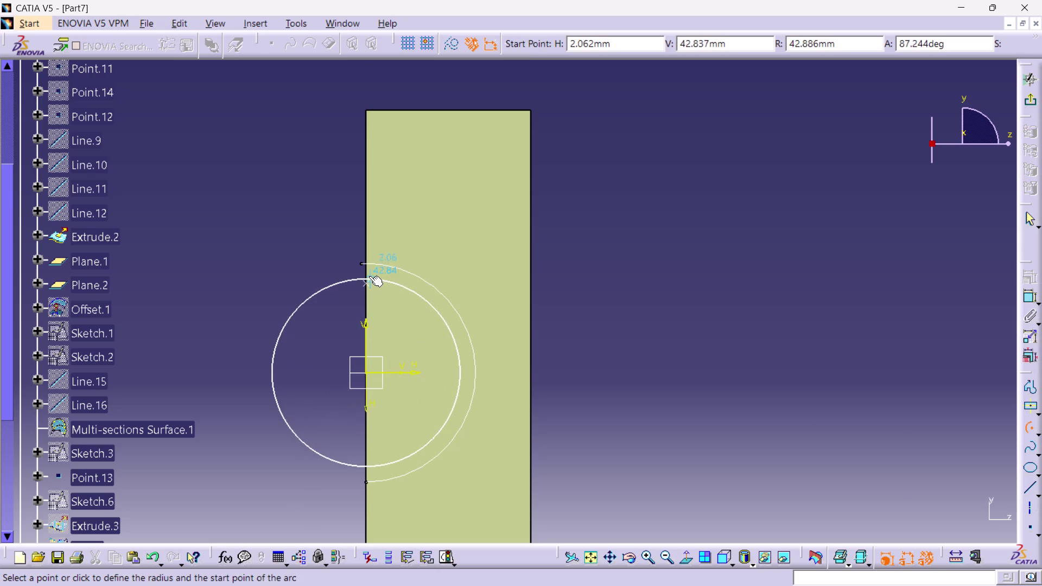
click(366, 276)
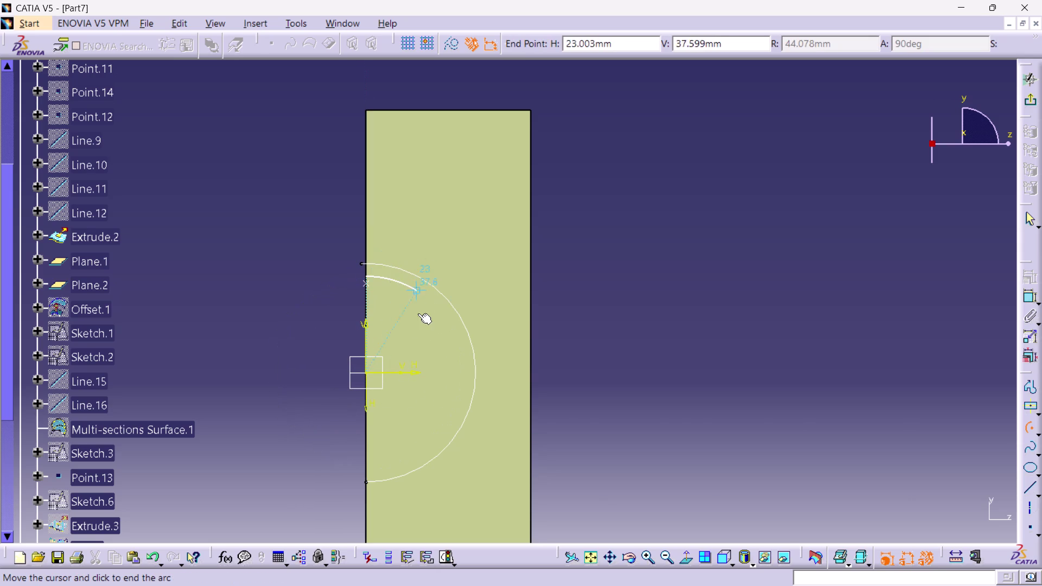
click(364, 427)
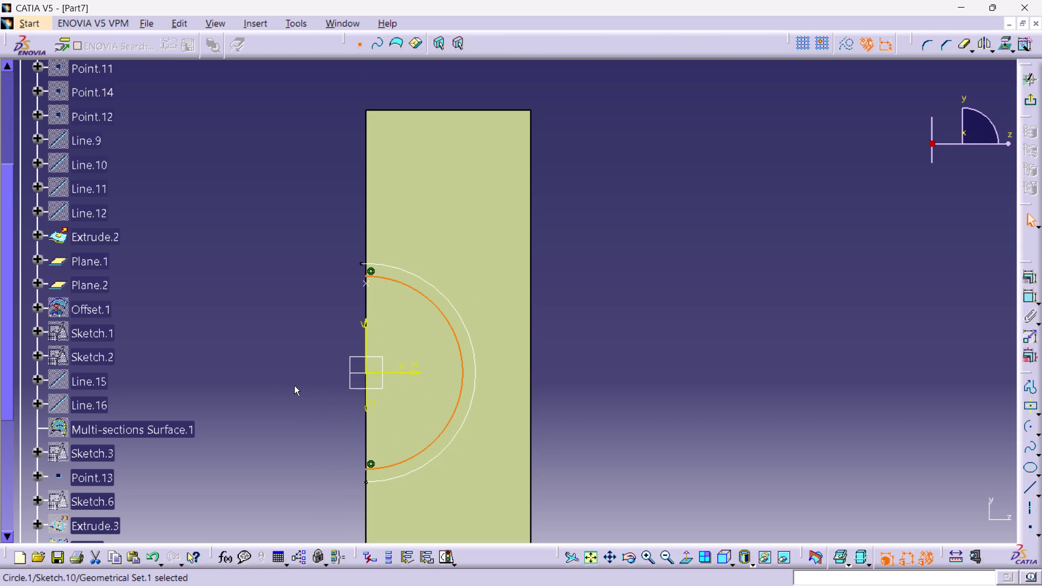